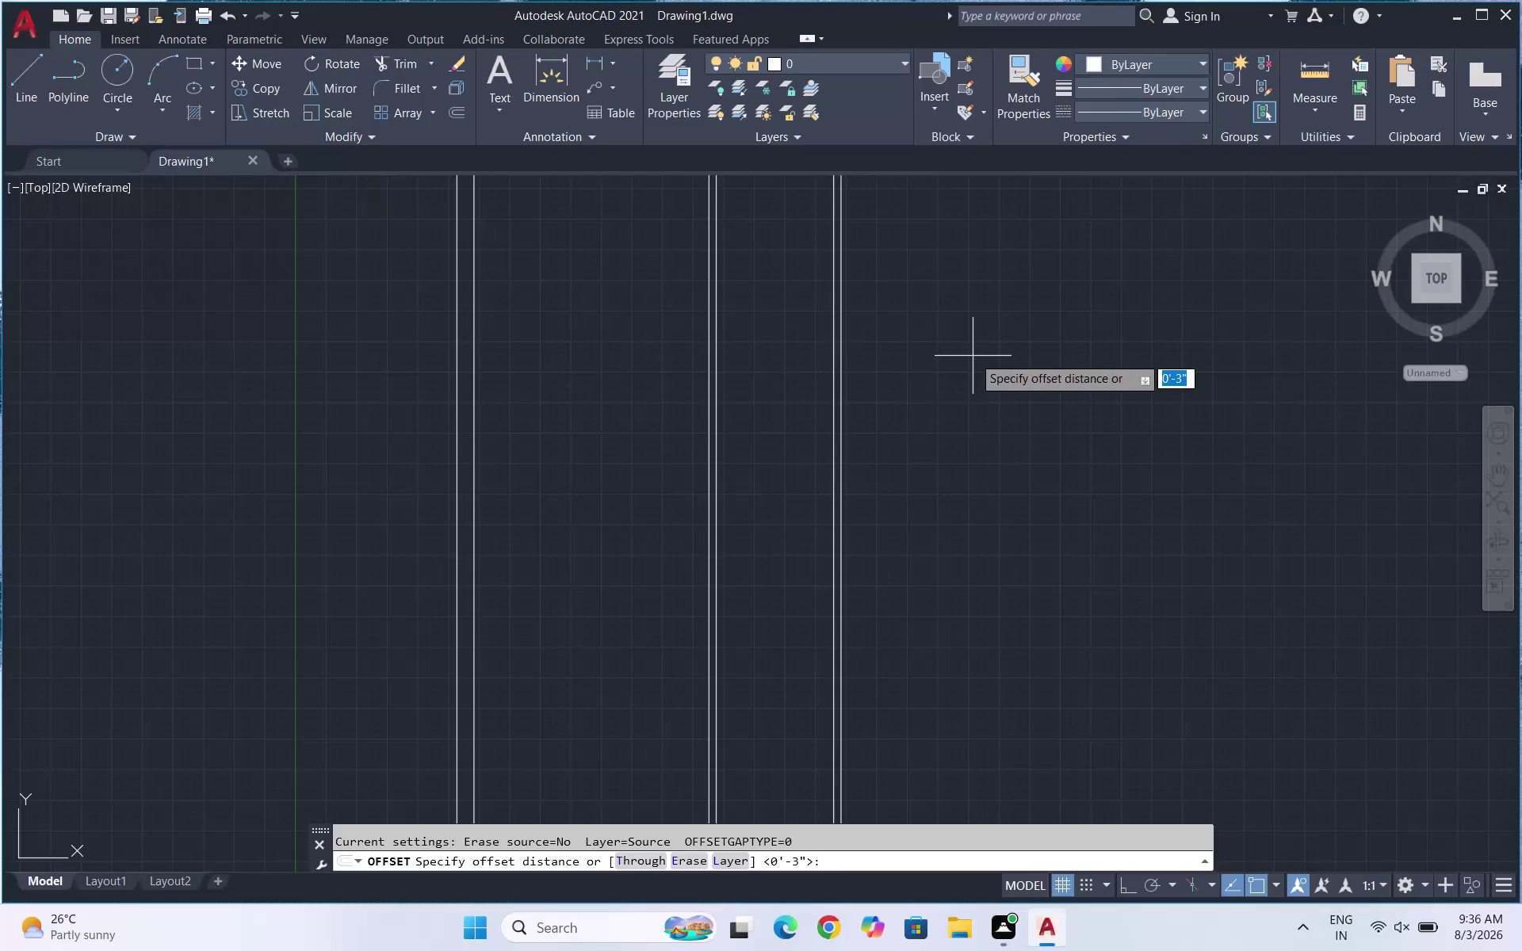
Offset the right wall line 11 feet to the right.
text(11')
key(Return)
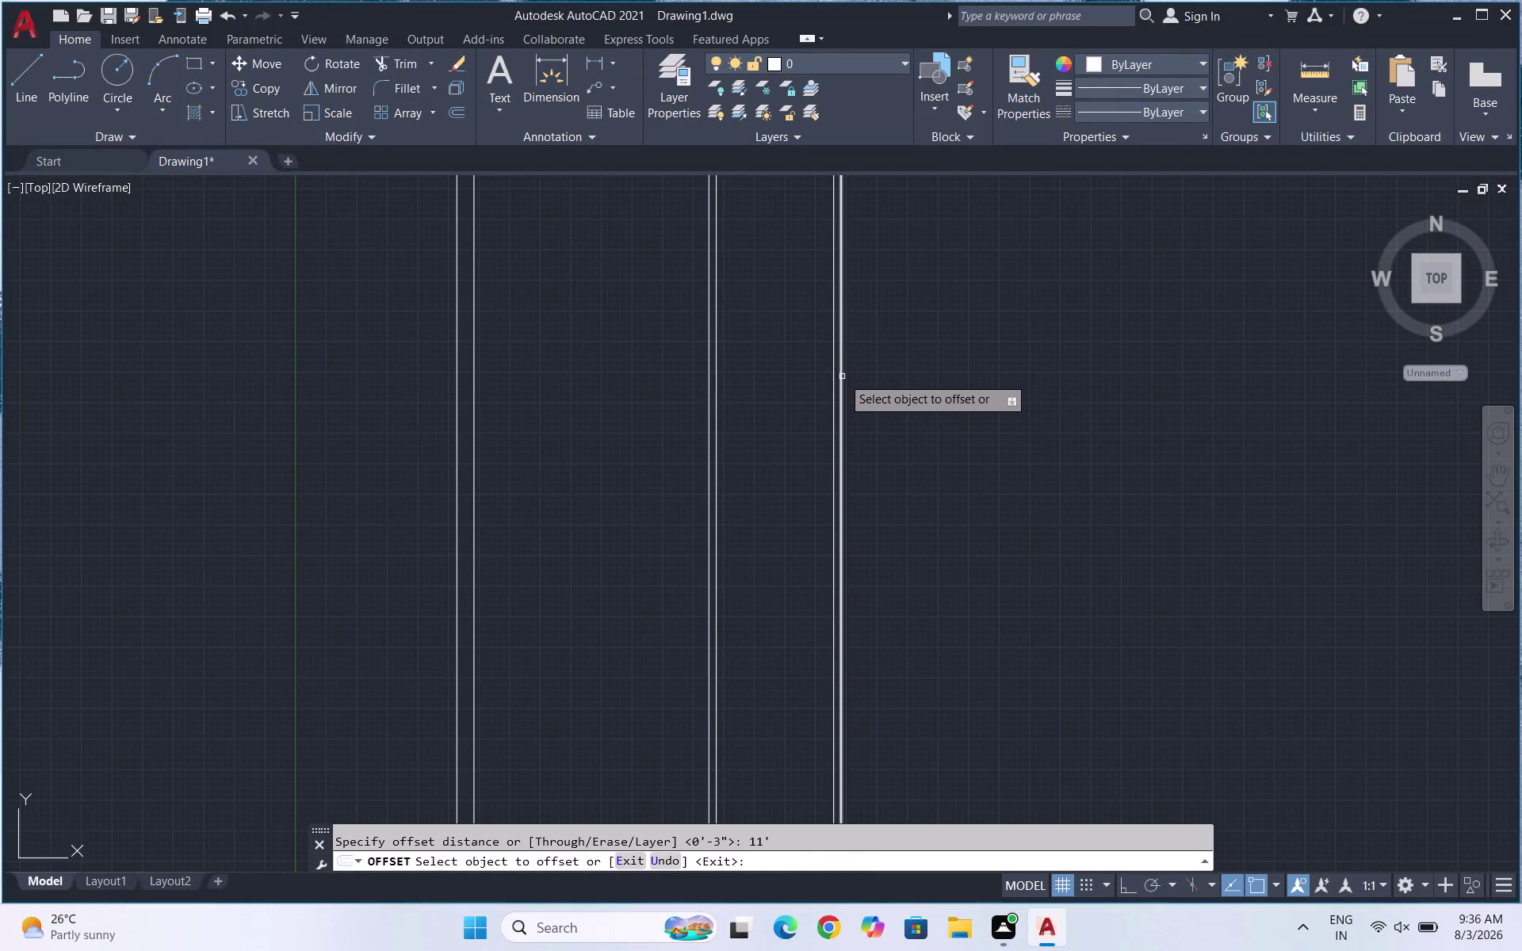
click(842, 376)
click(942, 351)
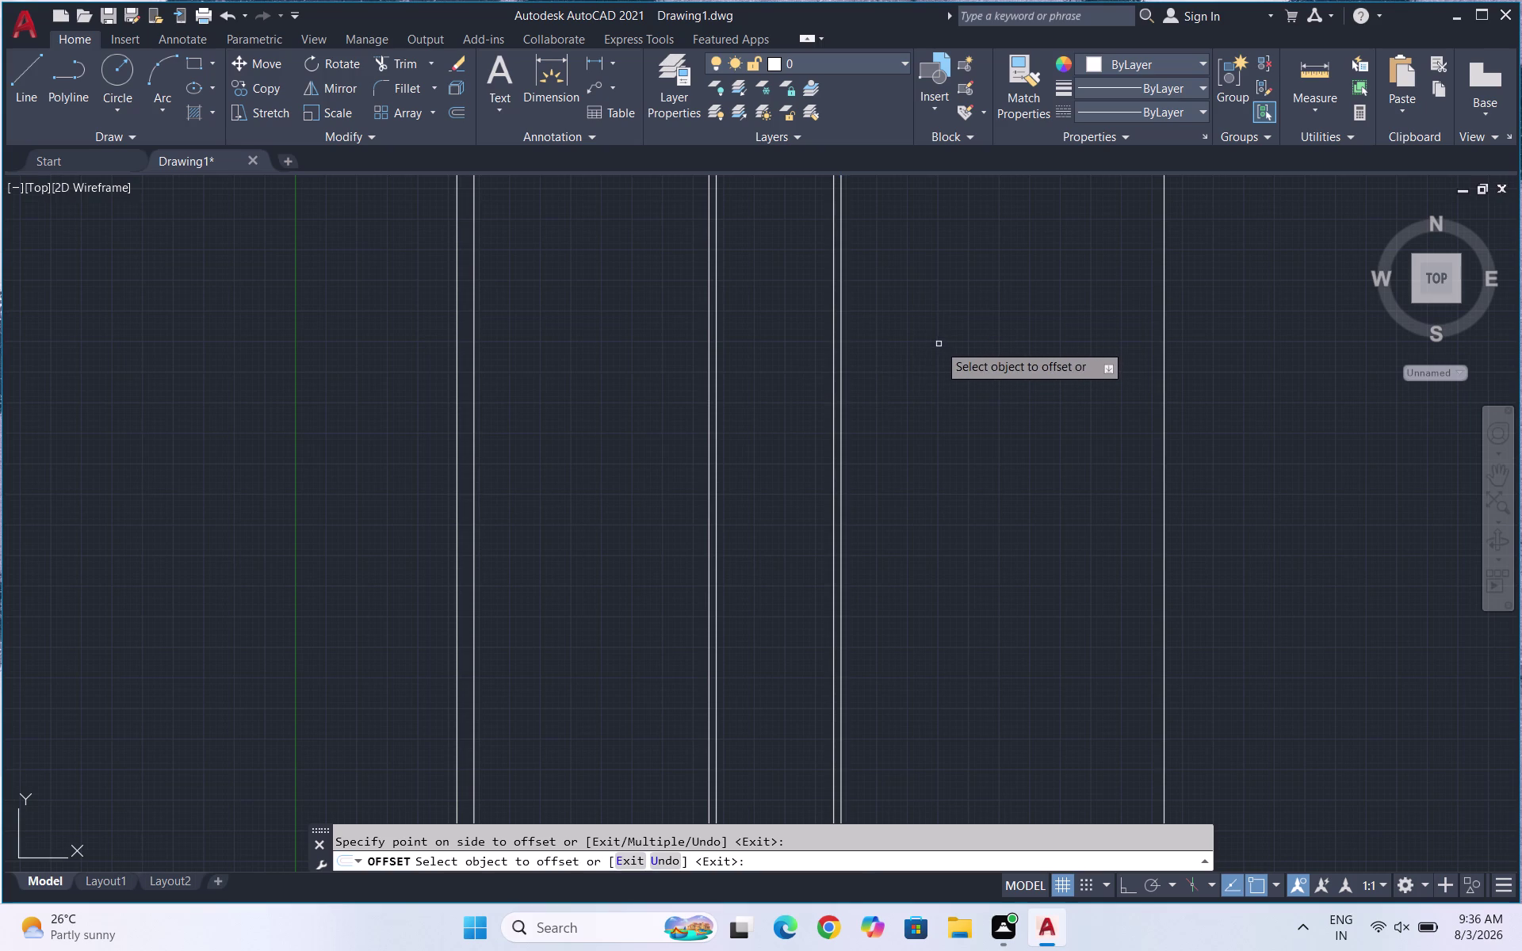
key(Escape)
Offset the new wall line 7 inches further to the right.
key(o)
key(Return)
text(7")
key(Return)
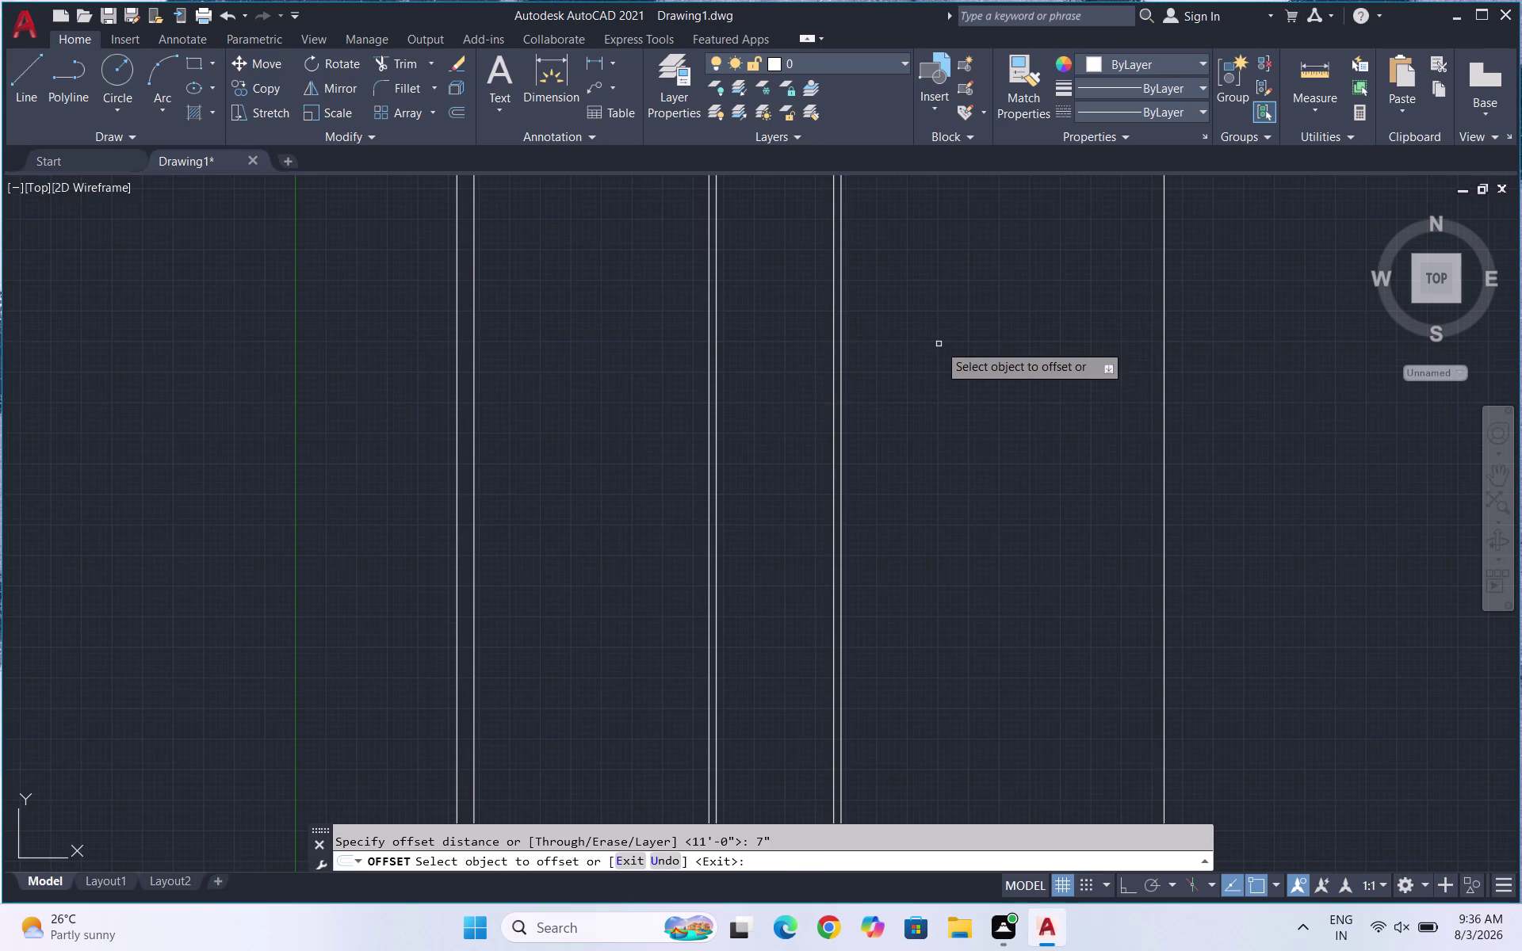
click(1165, 317)
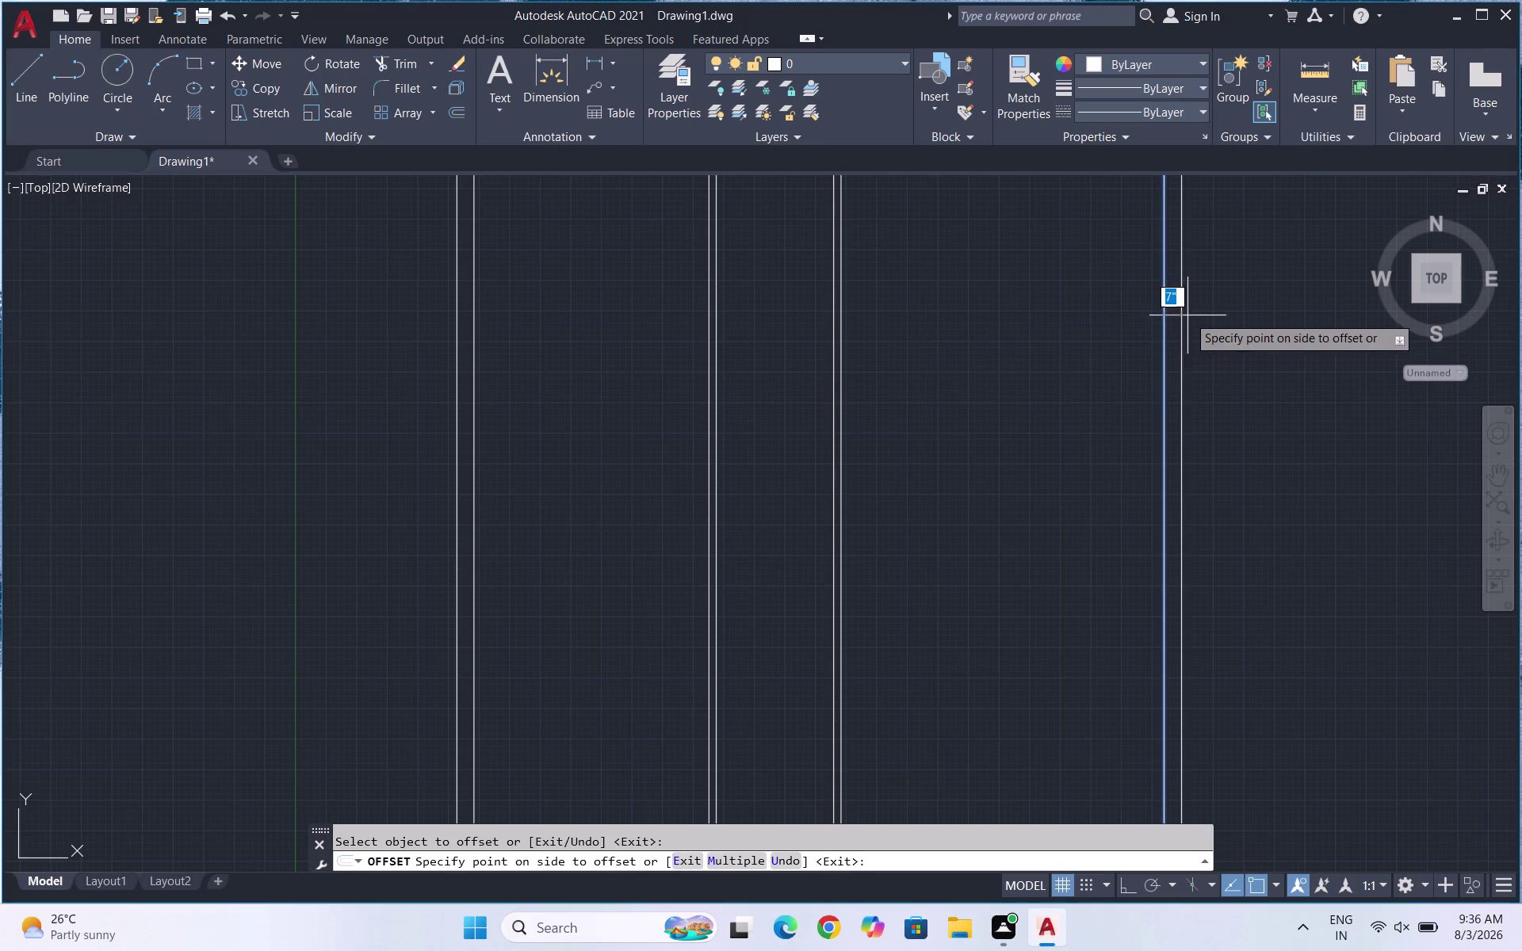
click(1188, 316)
key(Escape)
key(Escape)
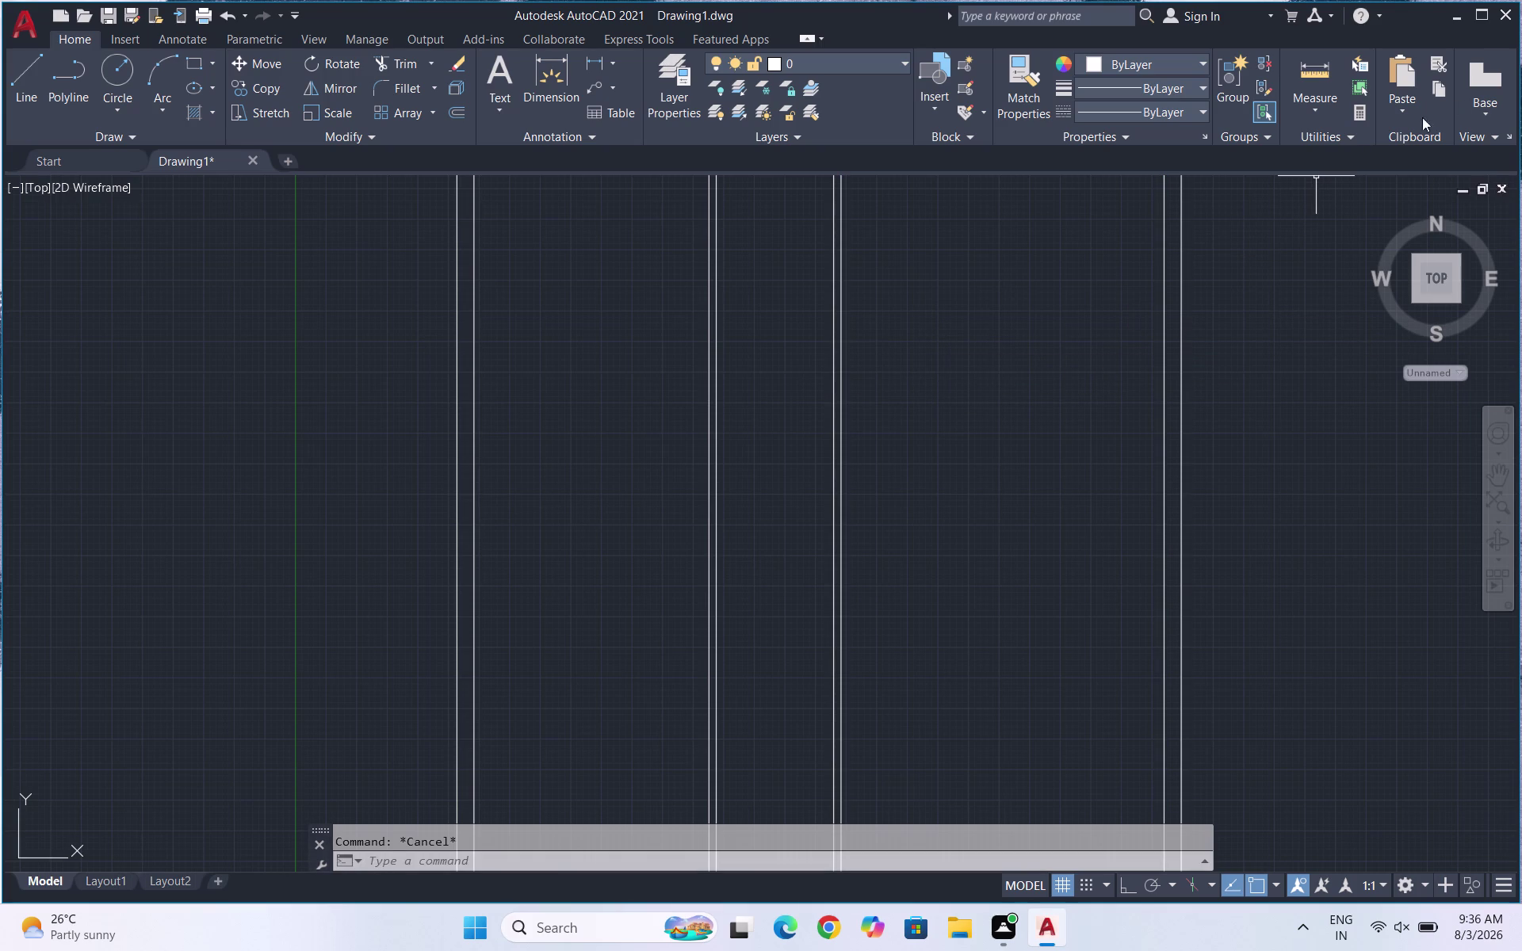
click(1290, 75)
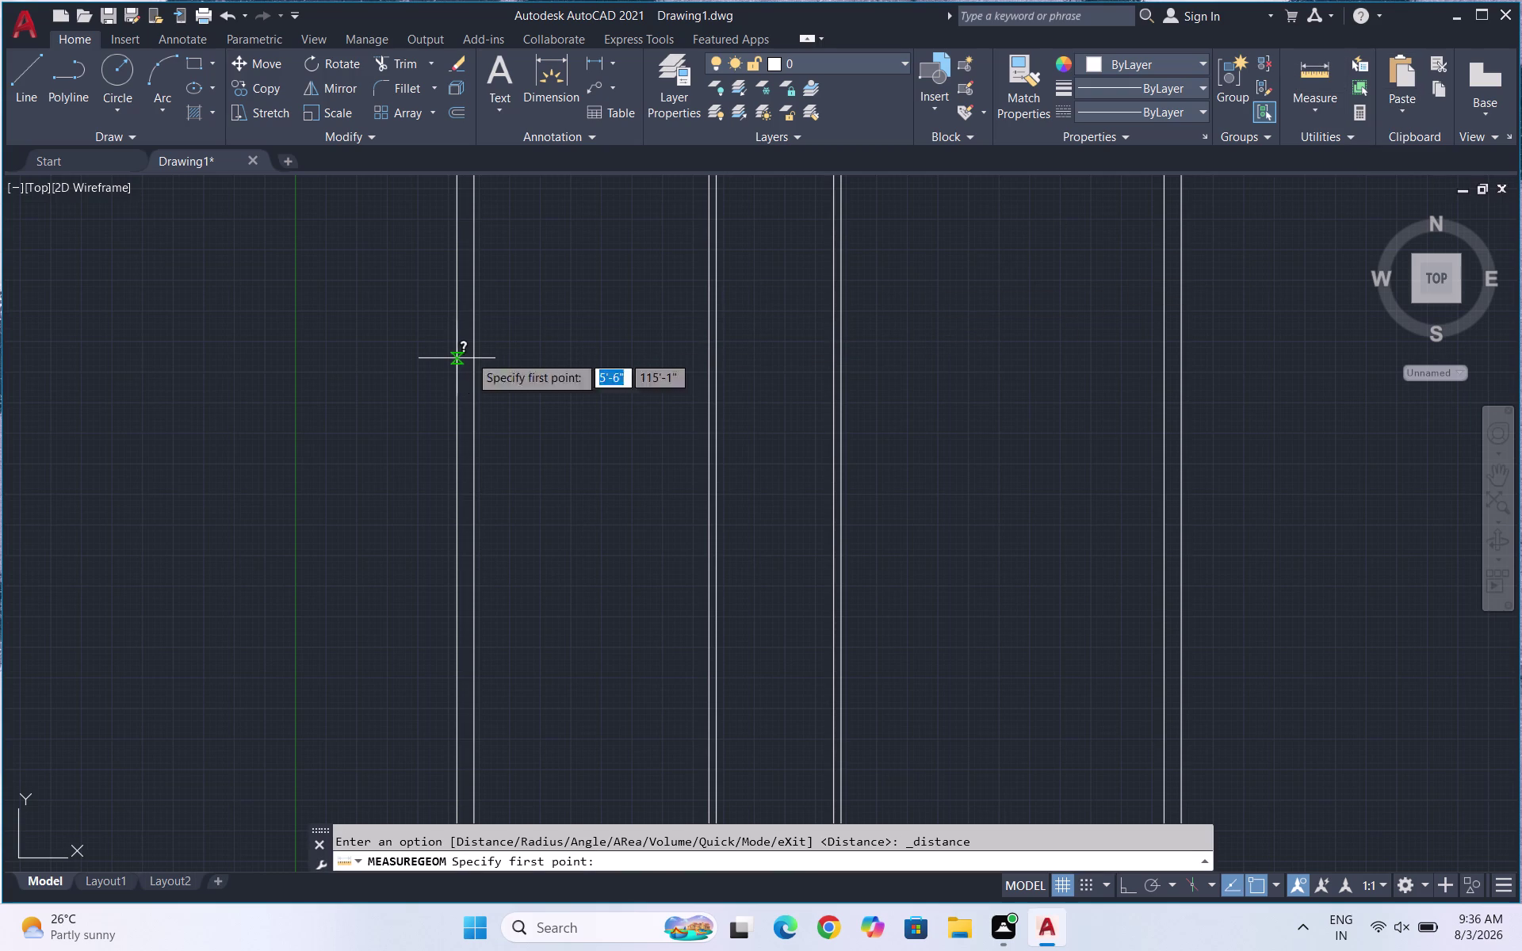
click(1181, 346)
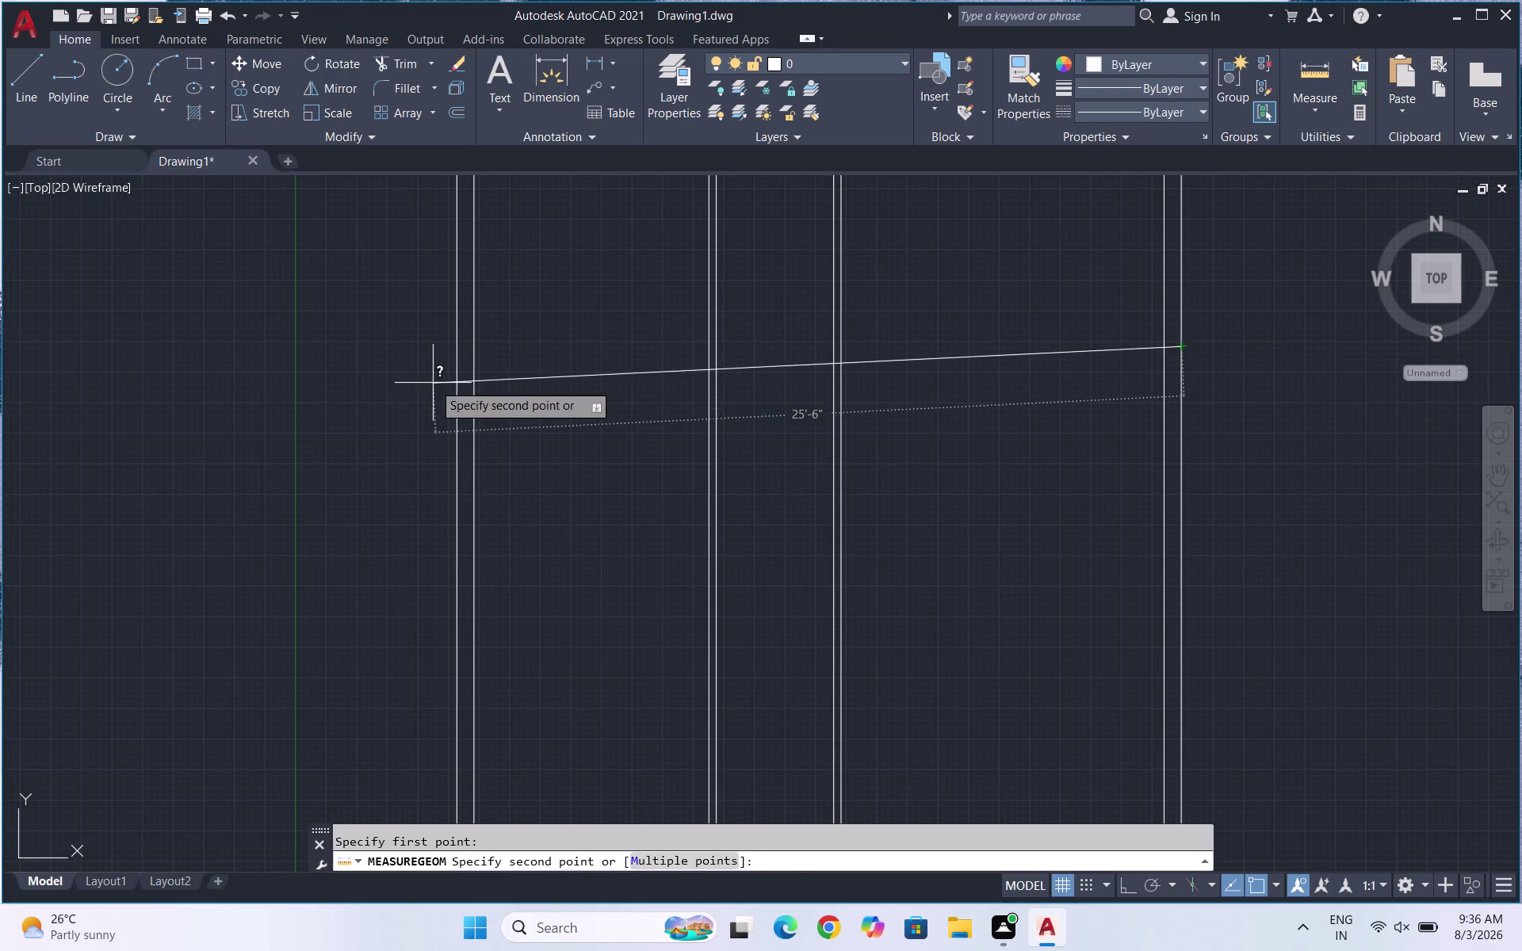
key(F8)
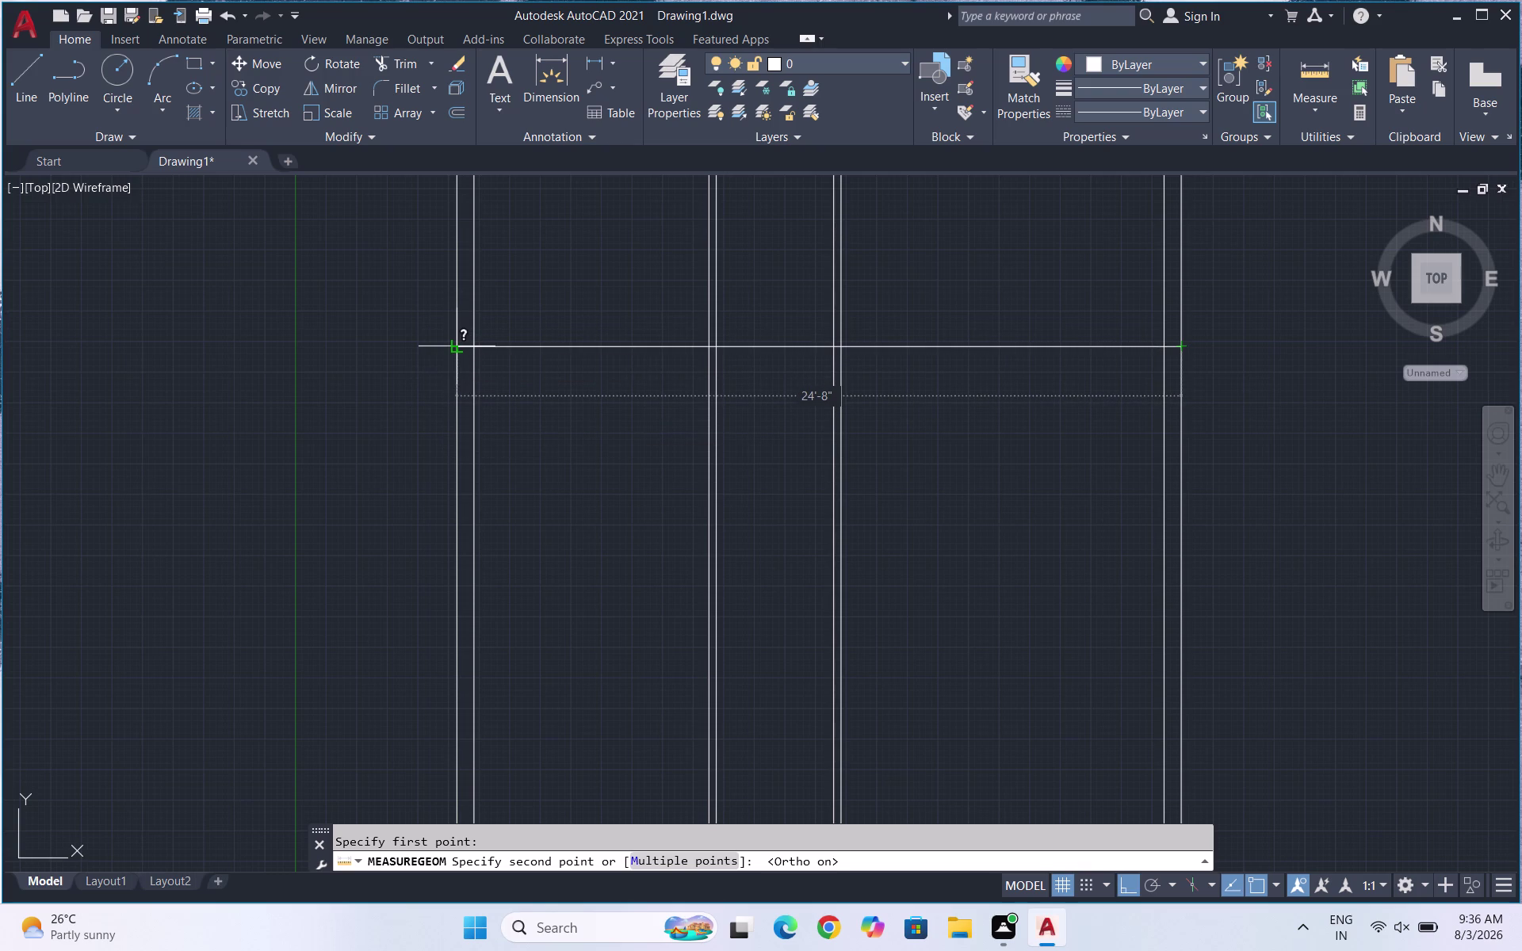
key(ctrl+z)
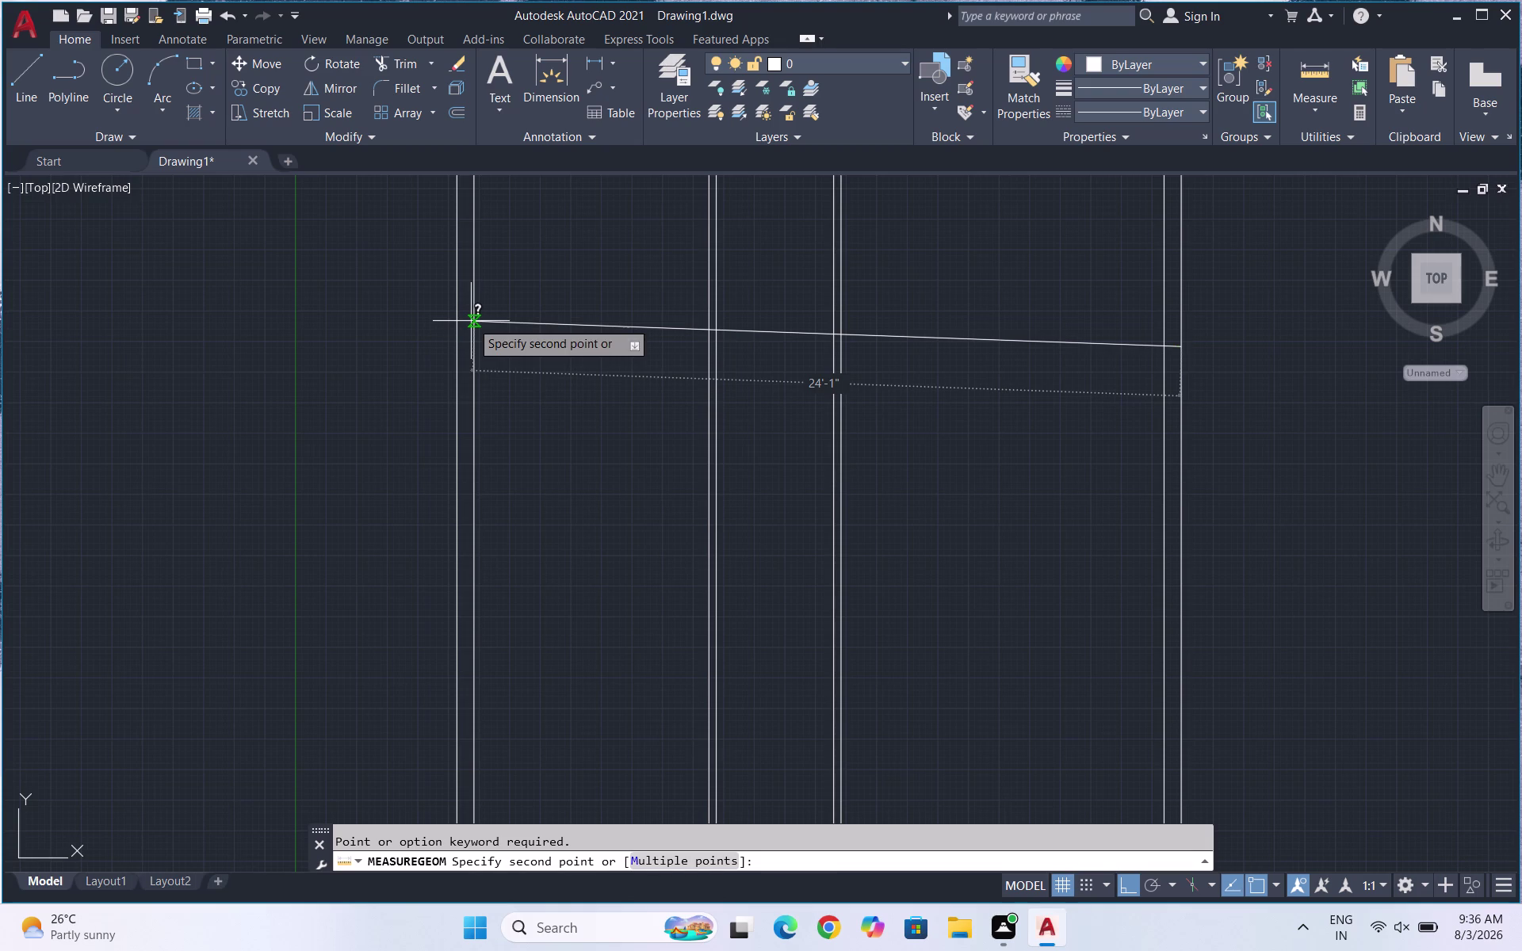
key(Escape)
key(ctrl+z)
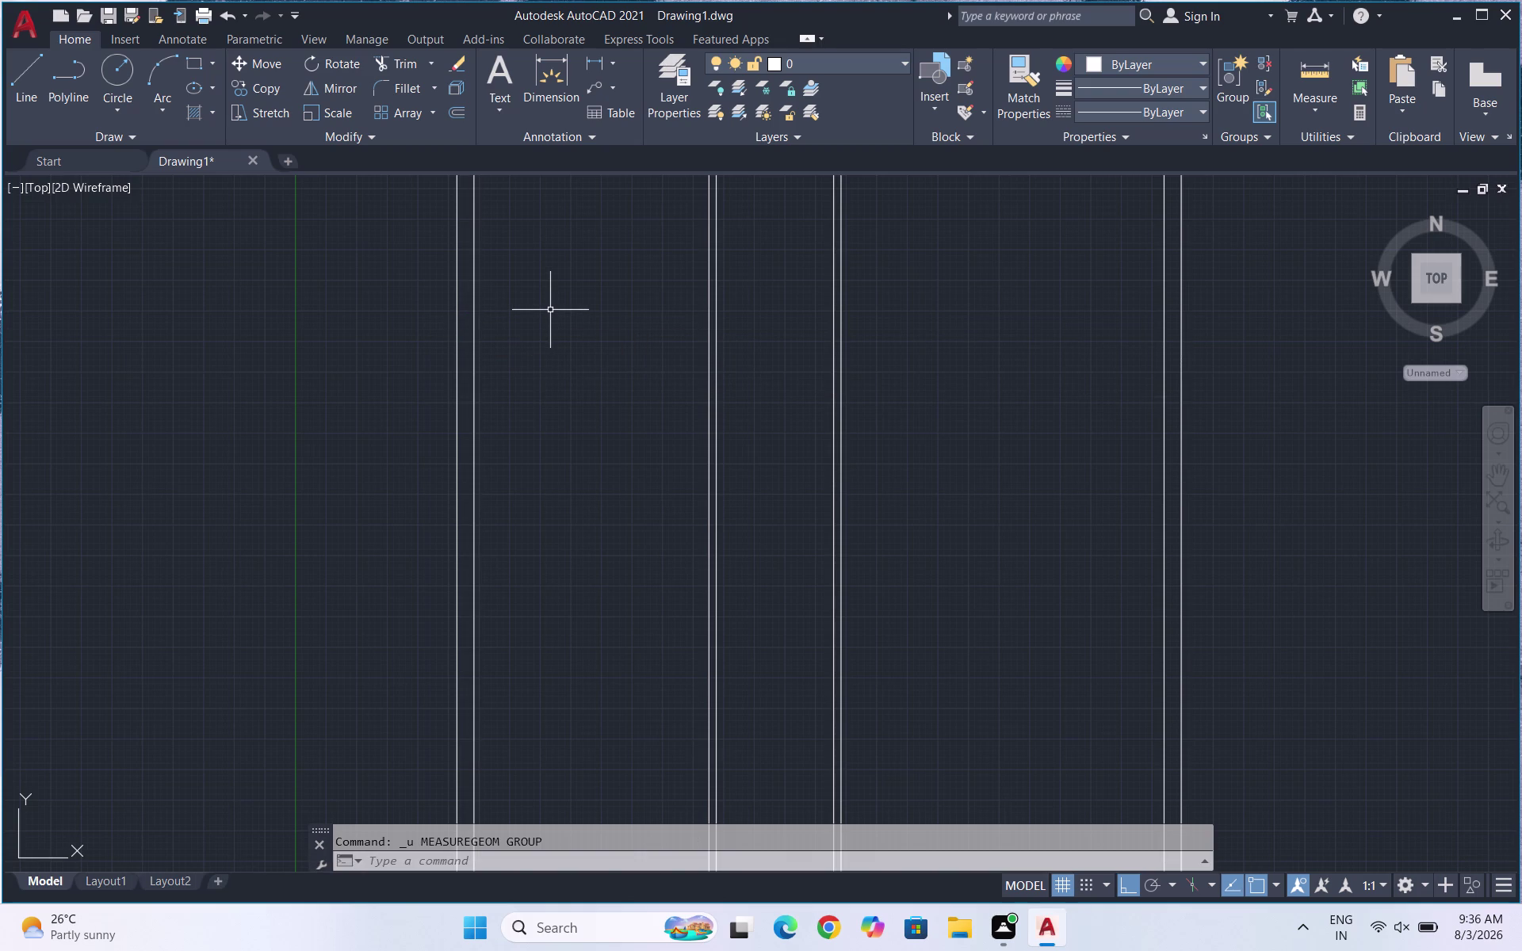
key(ctrl+z)
key(ctrl+z)
key(ctrl+z)
key(ctrl+z)
key(ctrl+z)
key(ctrl+z)
key(ctrl+z)
key(ctrl+z)
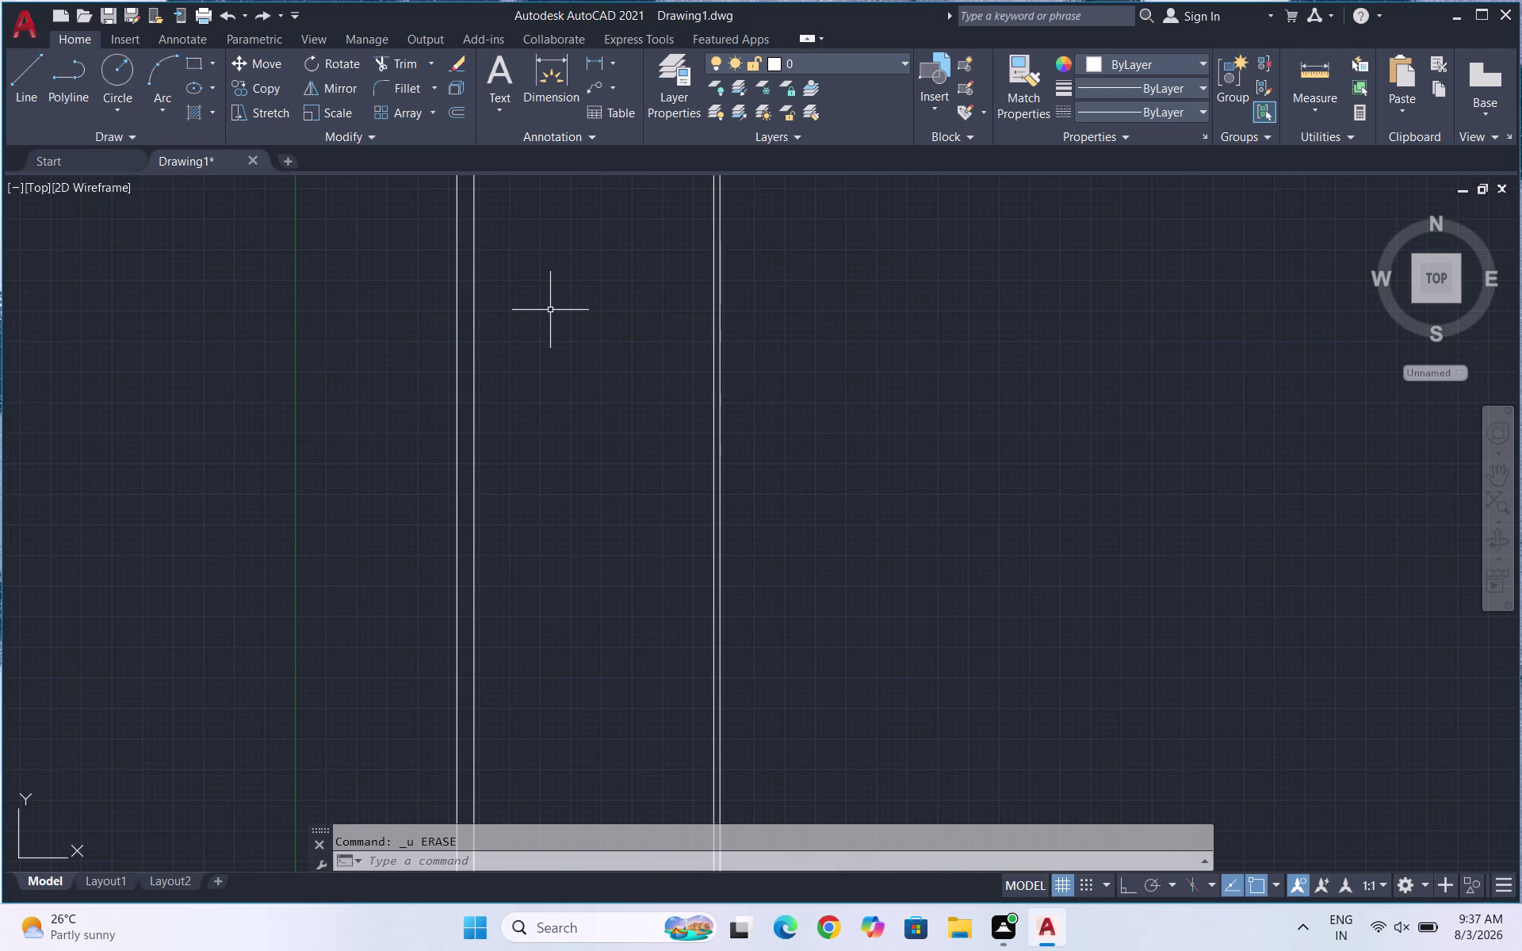
key(ctrl+z)
key(ctrl+z)
key(ctrl+z)
key(ctrl+z)
scroll(down, 3)
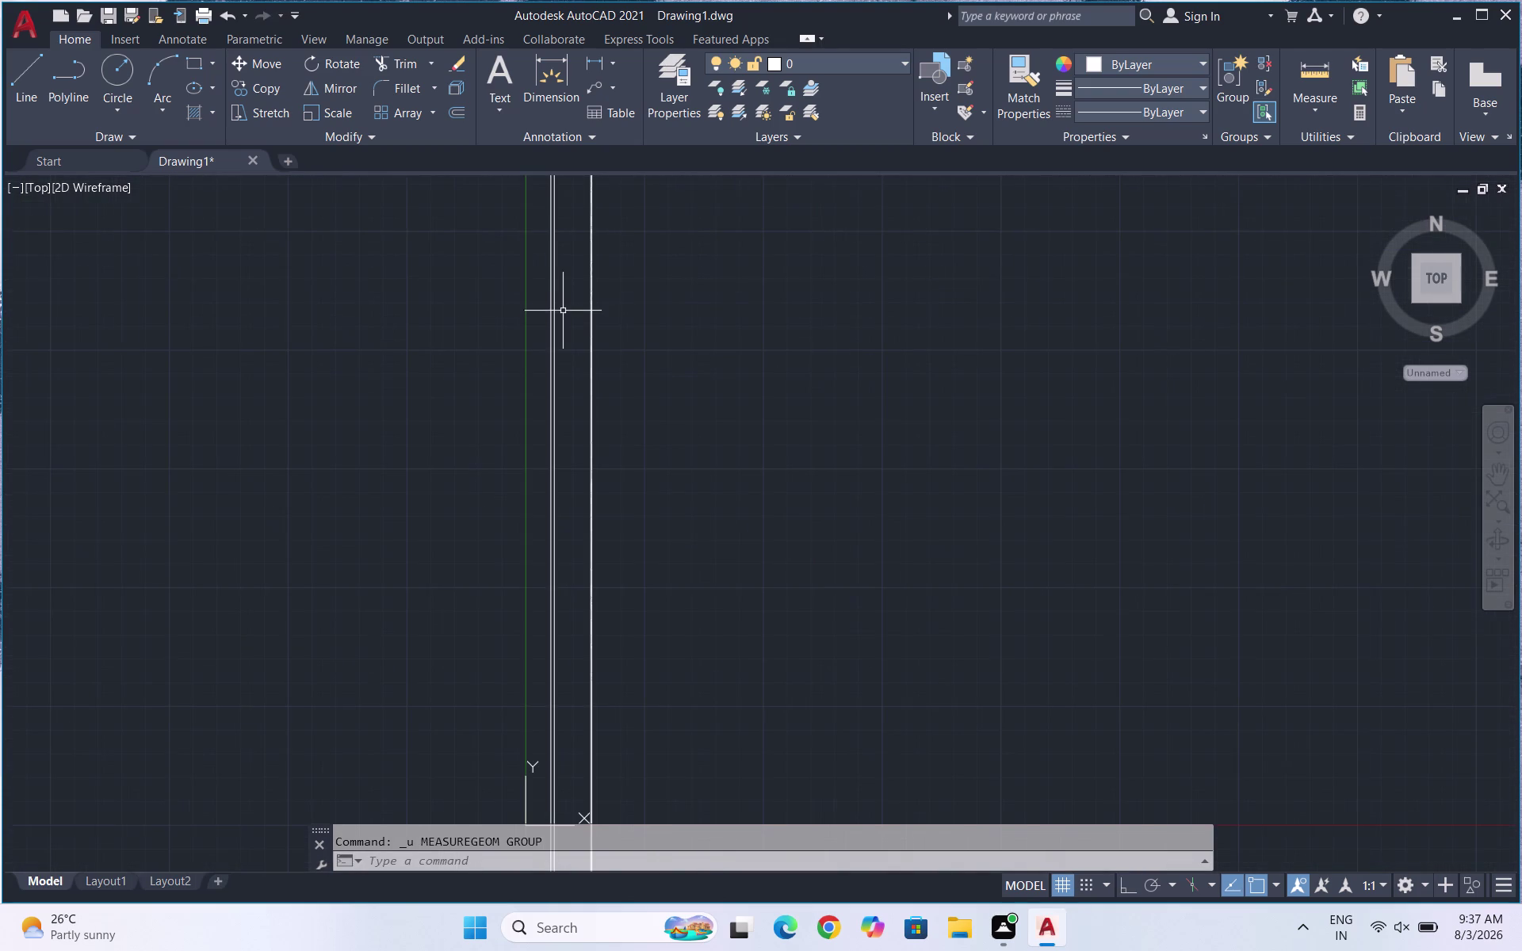
key(ctrl+z)
key(ctrl+z)
key(ctrl+z)
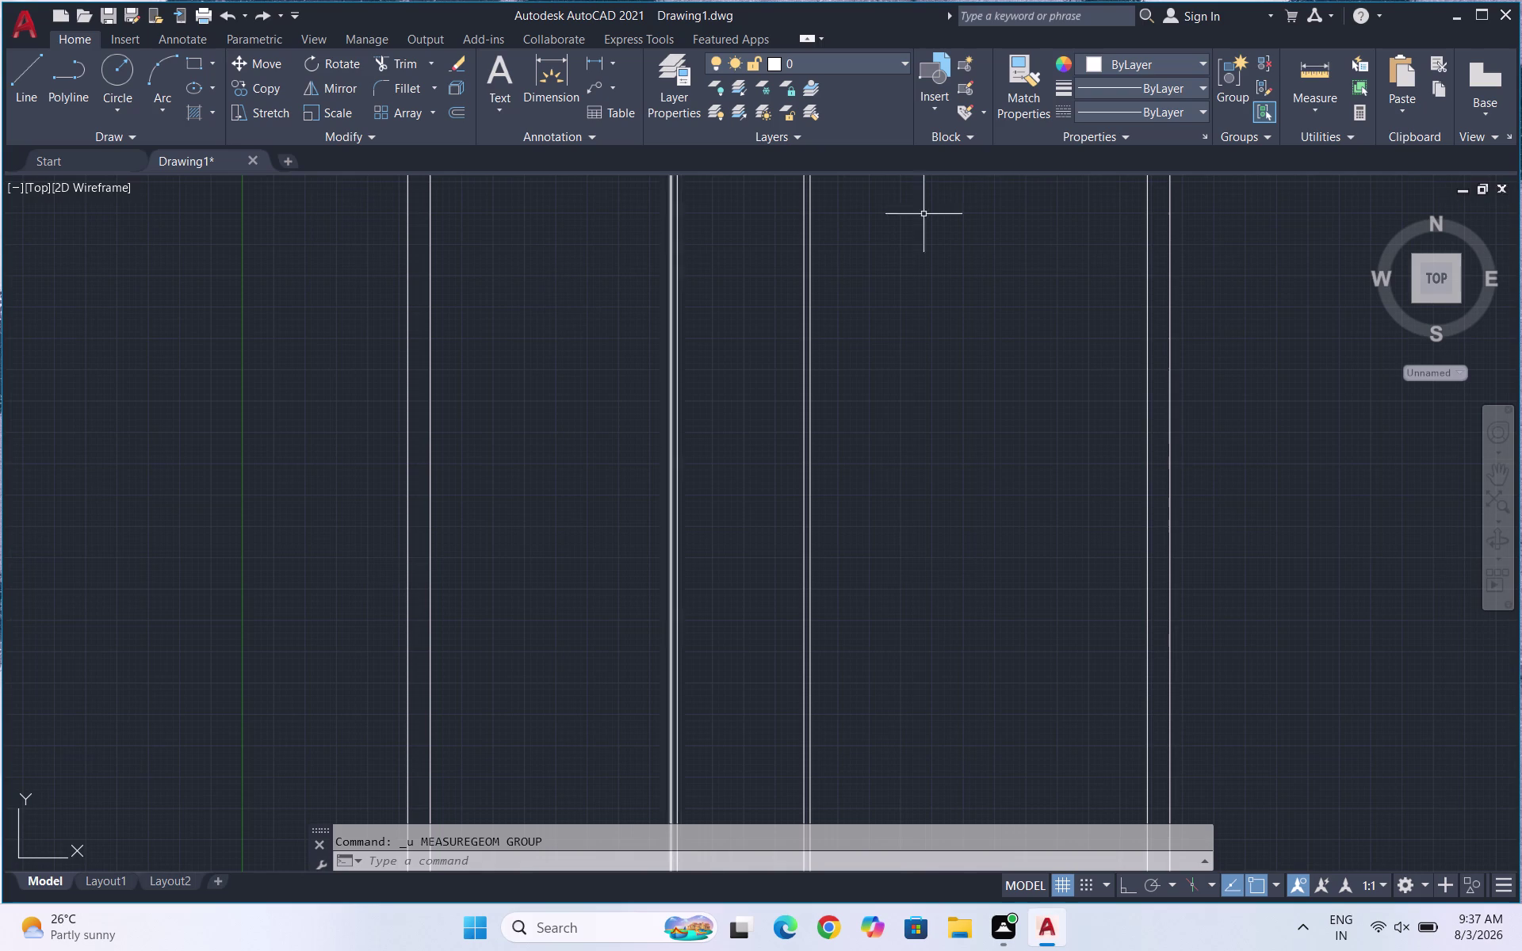
click(1338, 72)
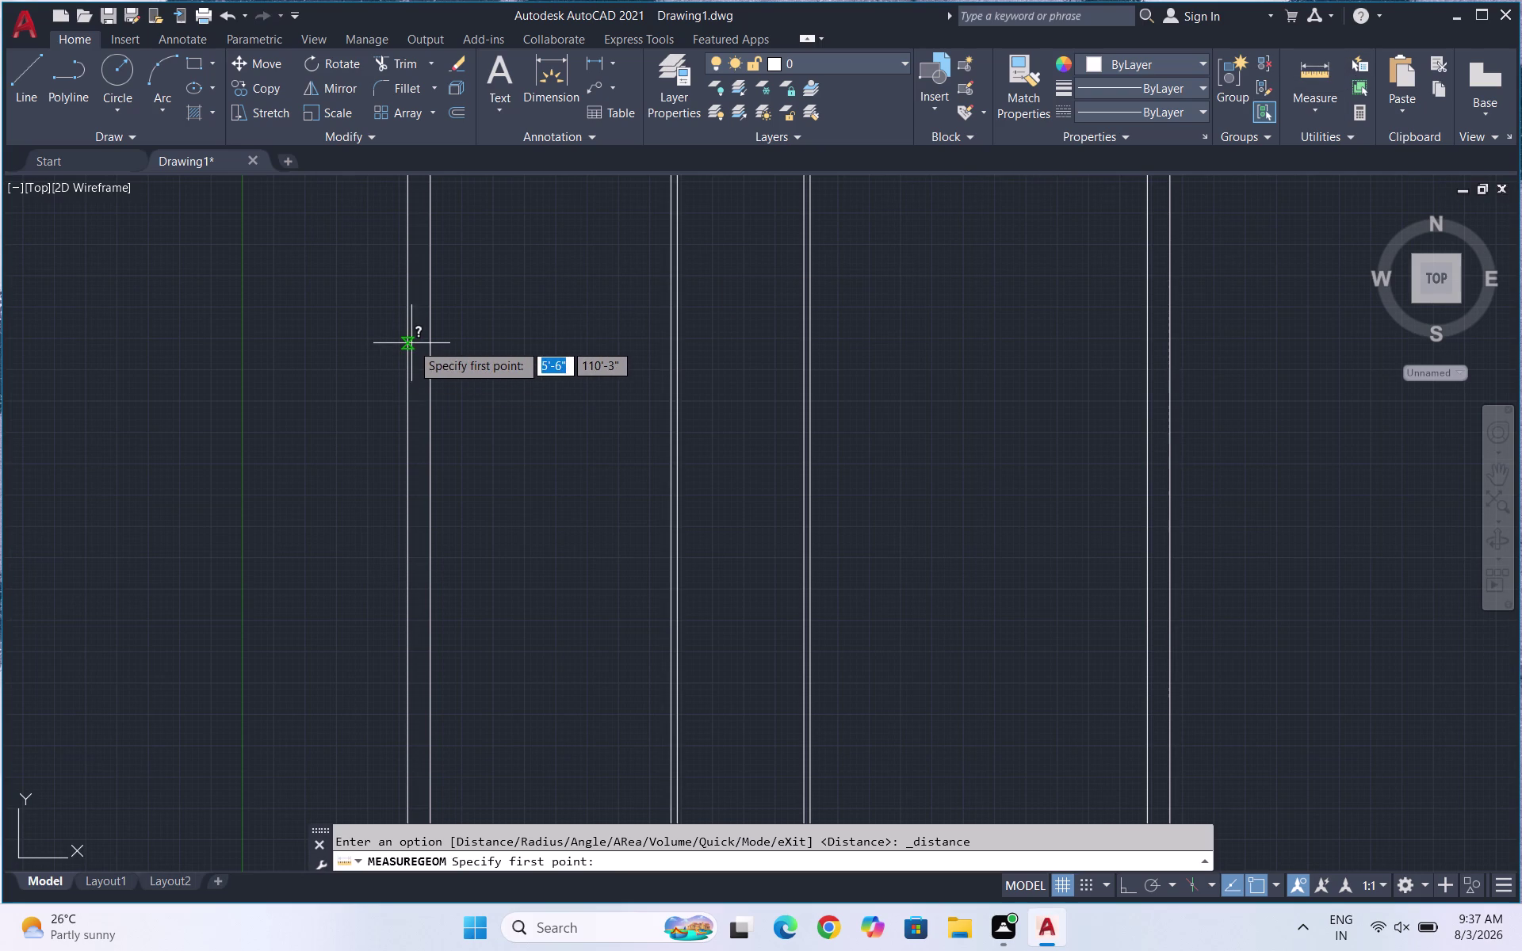
click(406, 348)
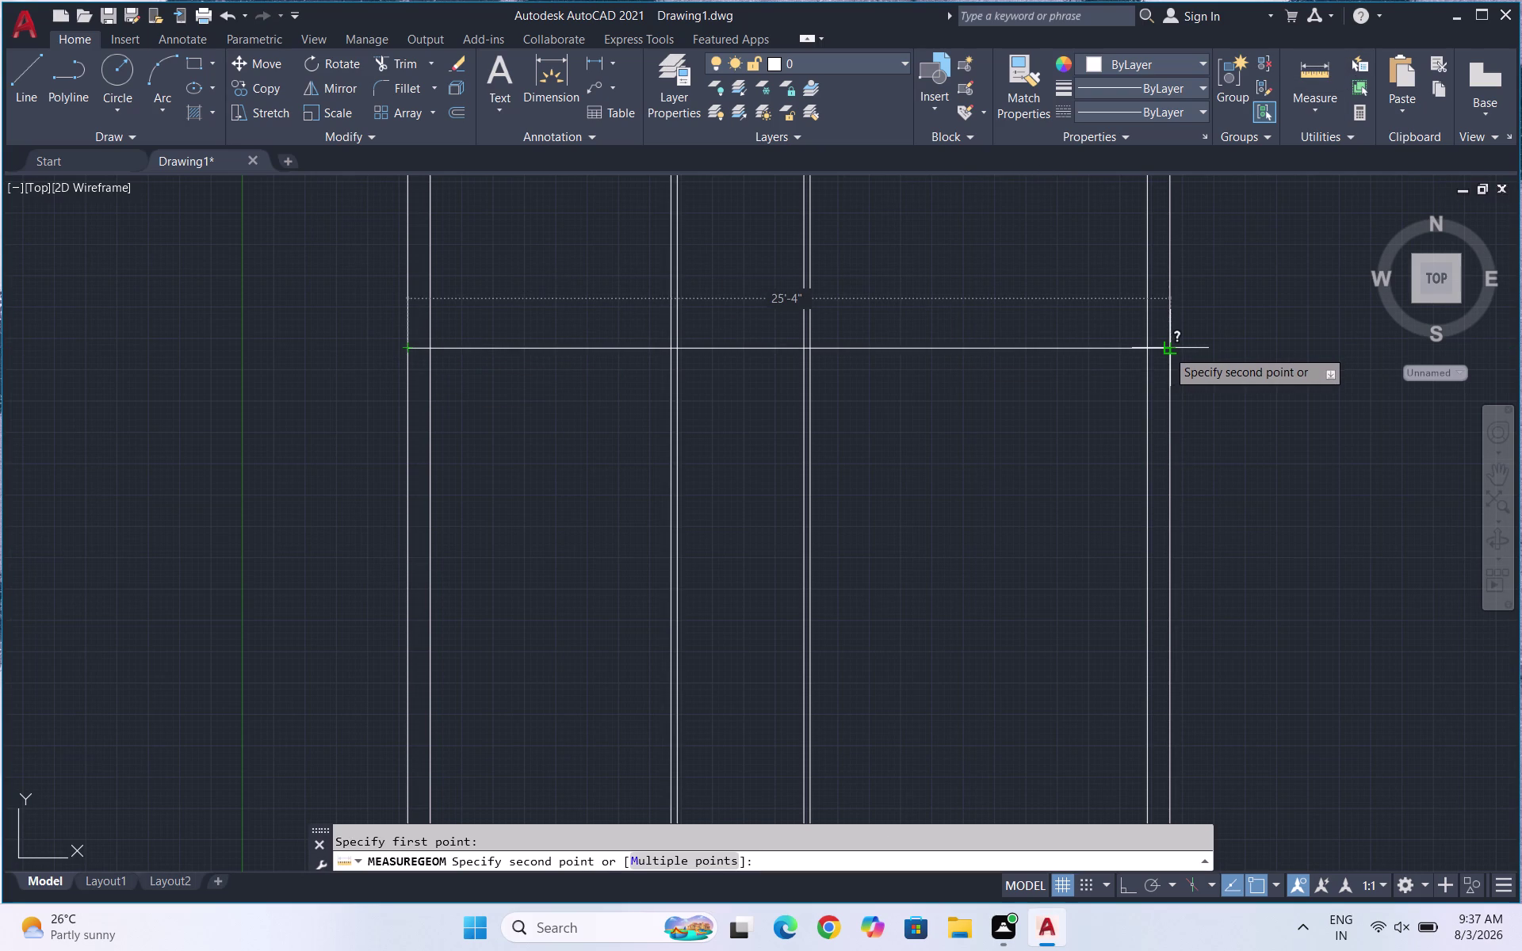
key(Escape)
key(Escape)
key(Escape)
key(Escape)
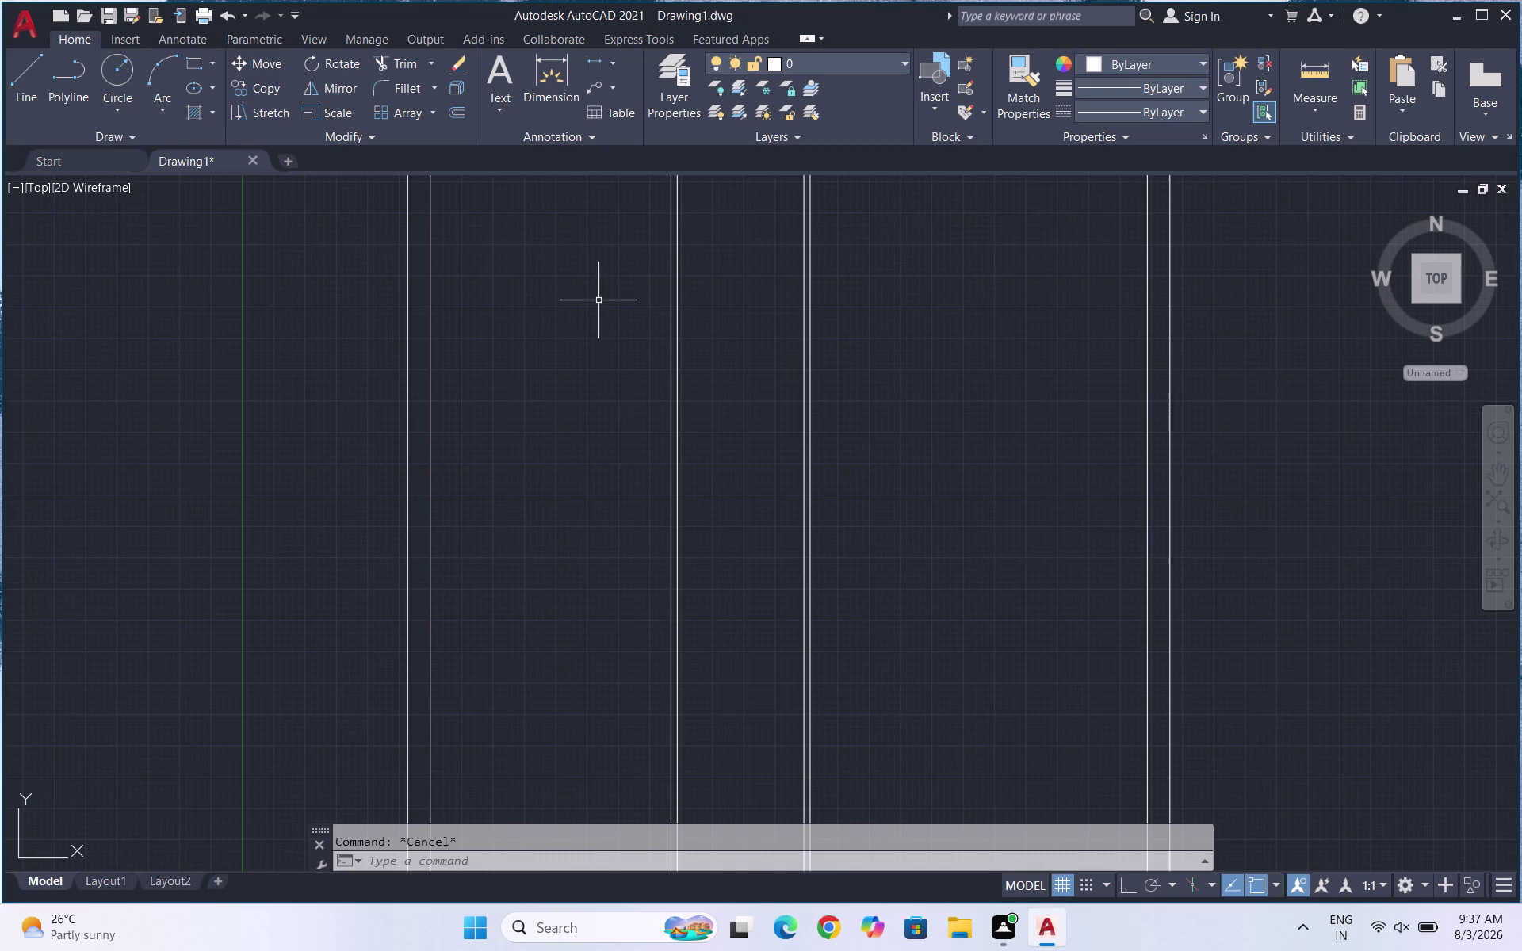
click(1312, 70)
scroll(up, 3)
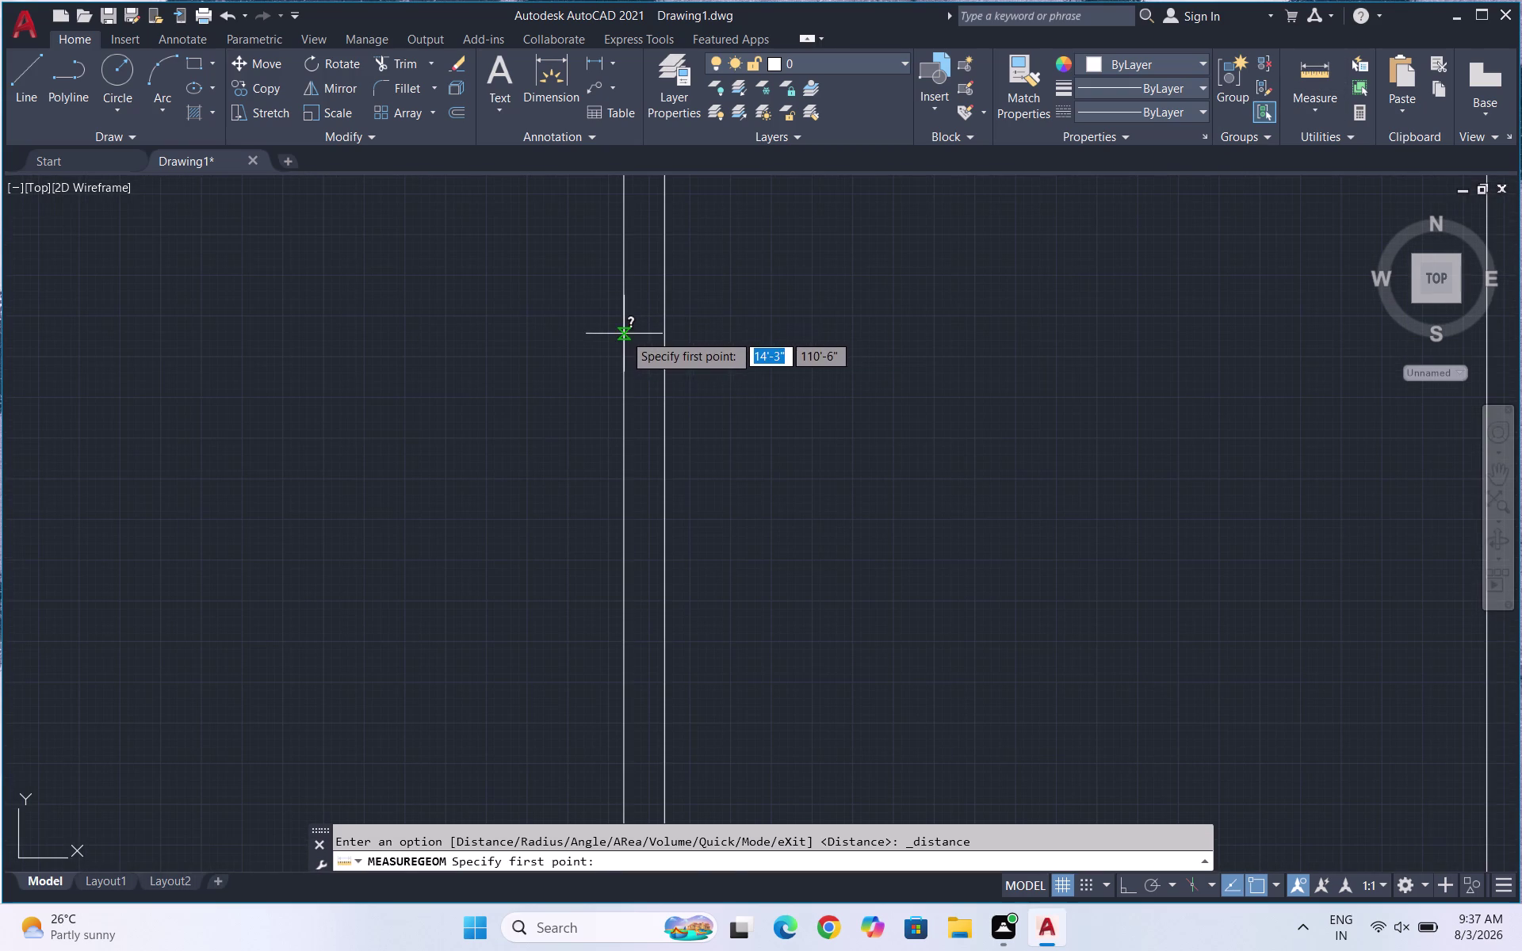
click(623, 334)
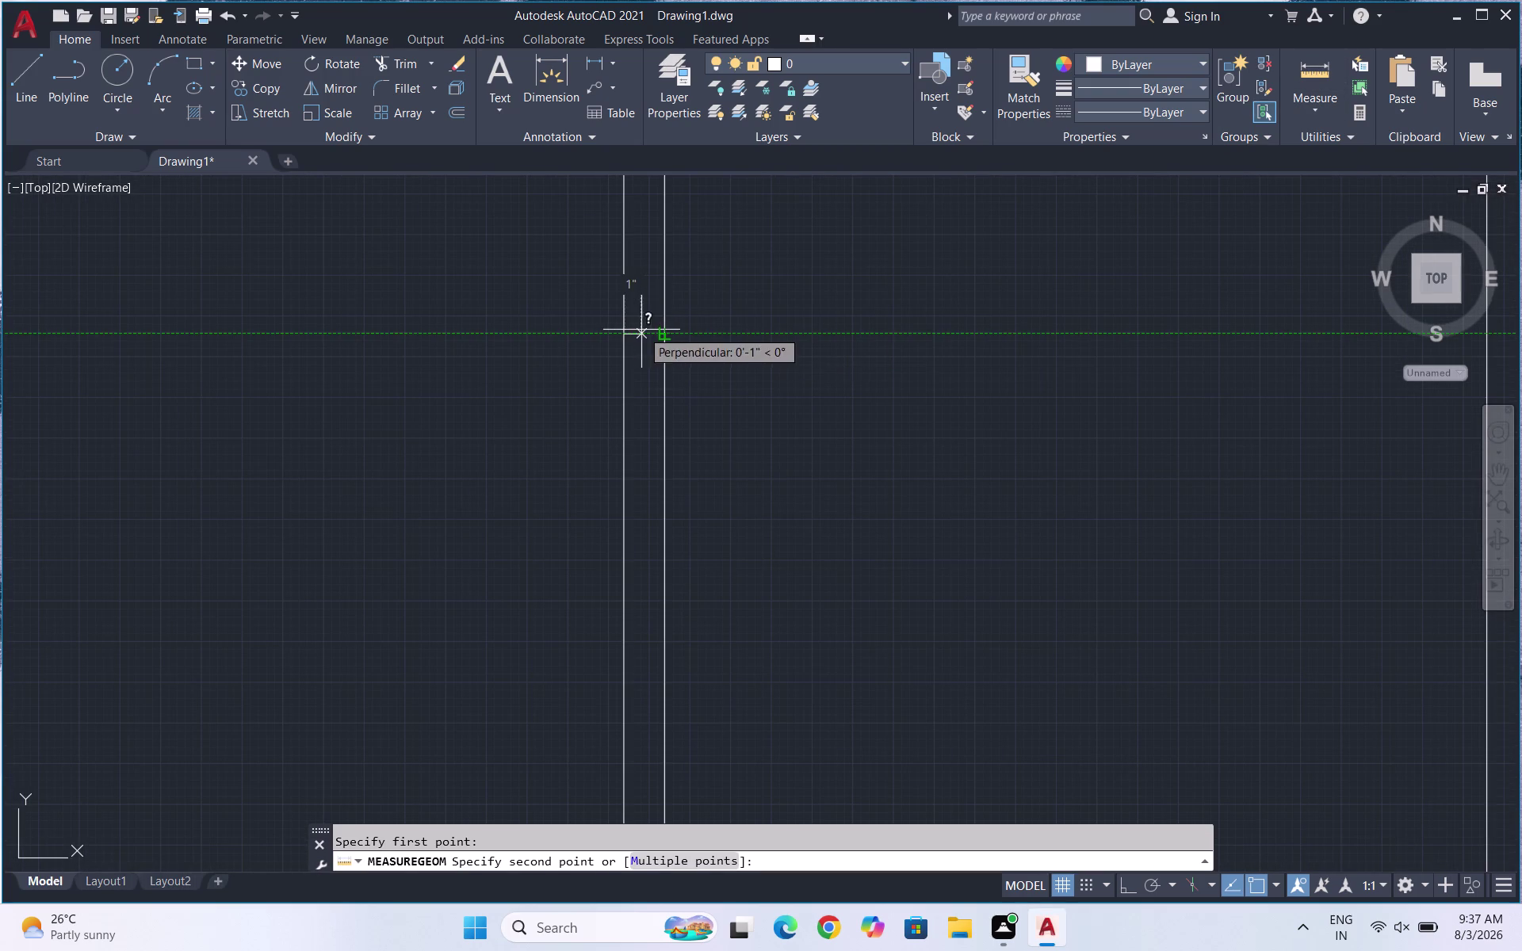
key(Escape)
scroll(down, 3)
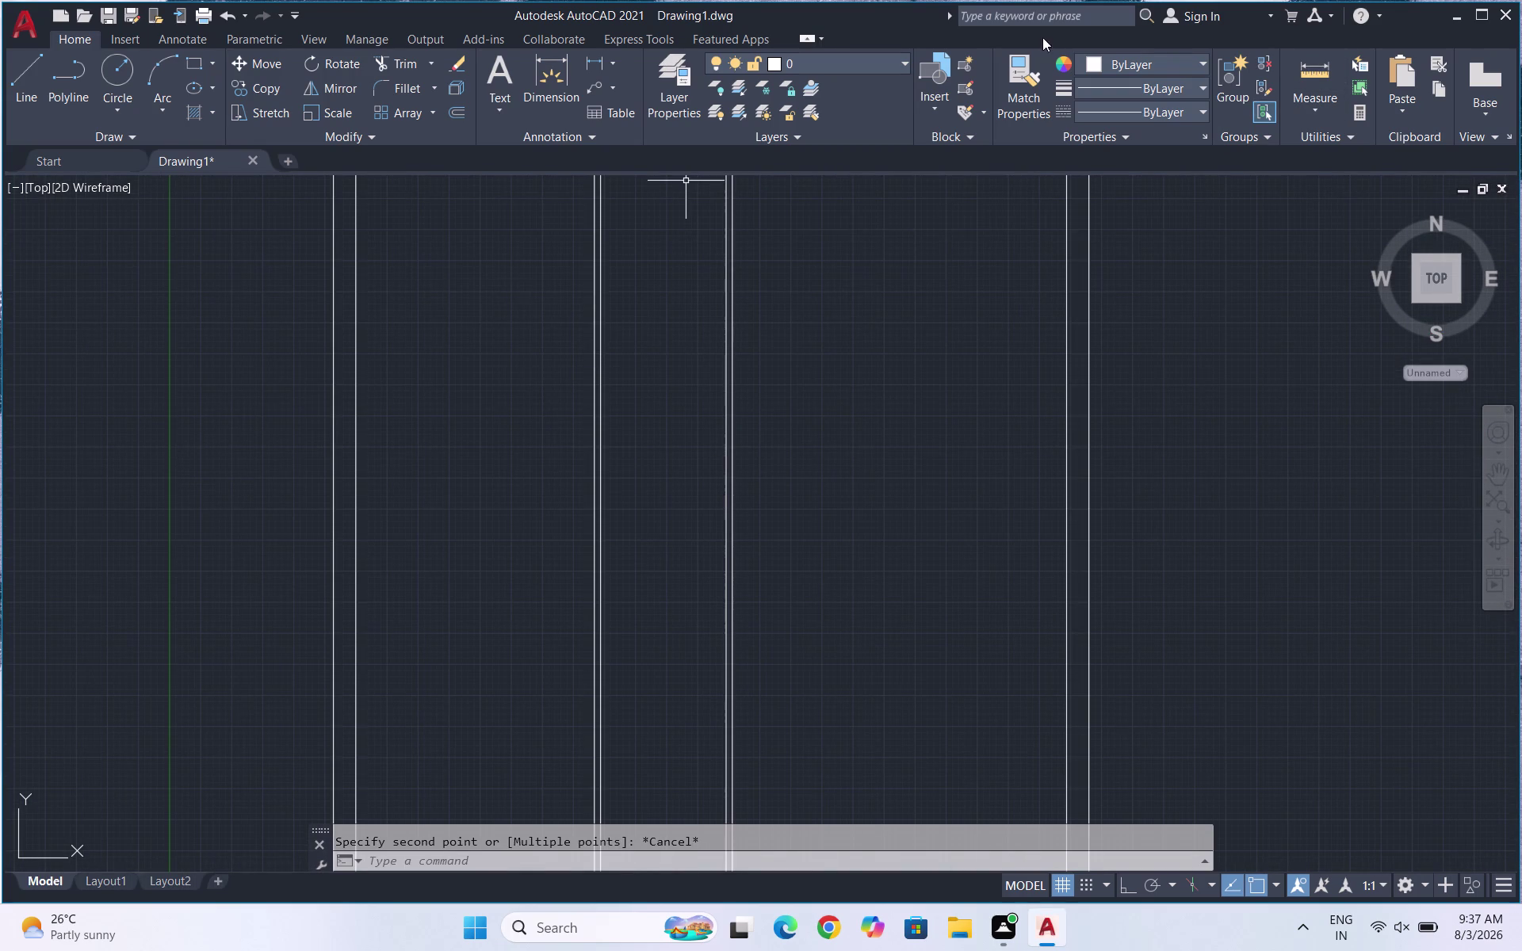
click(1315, 76)
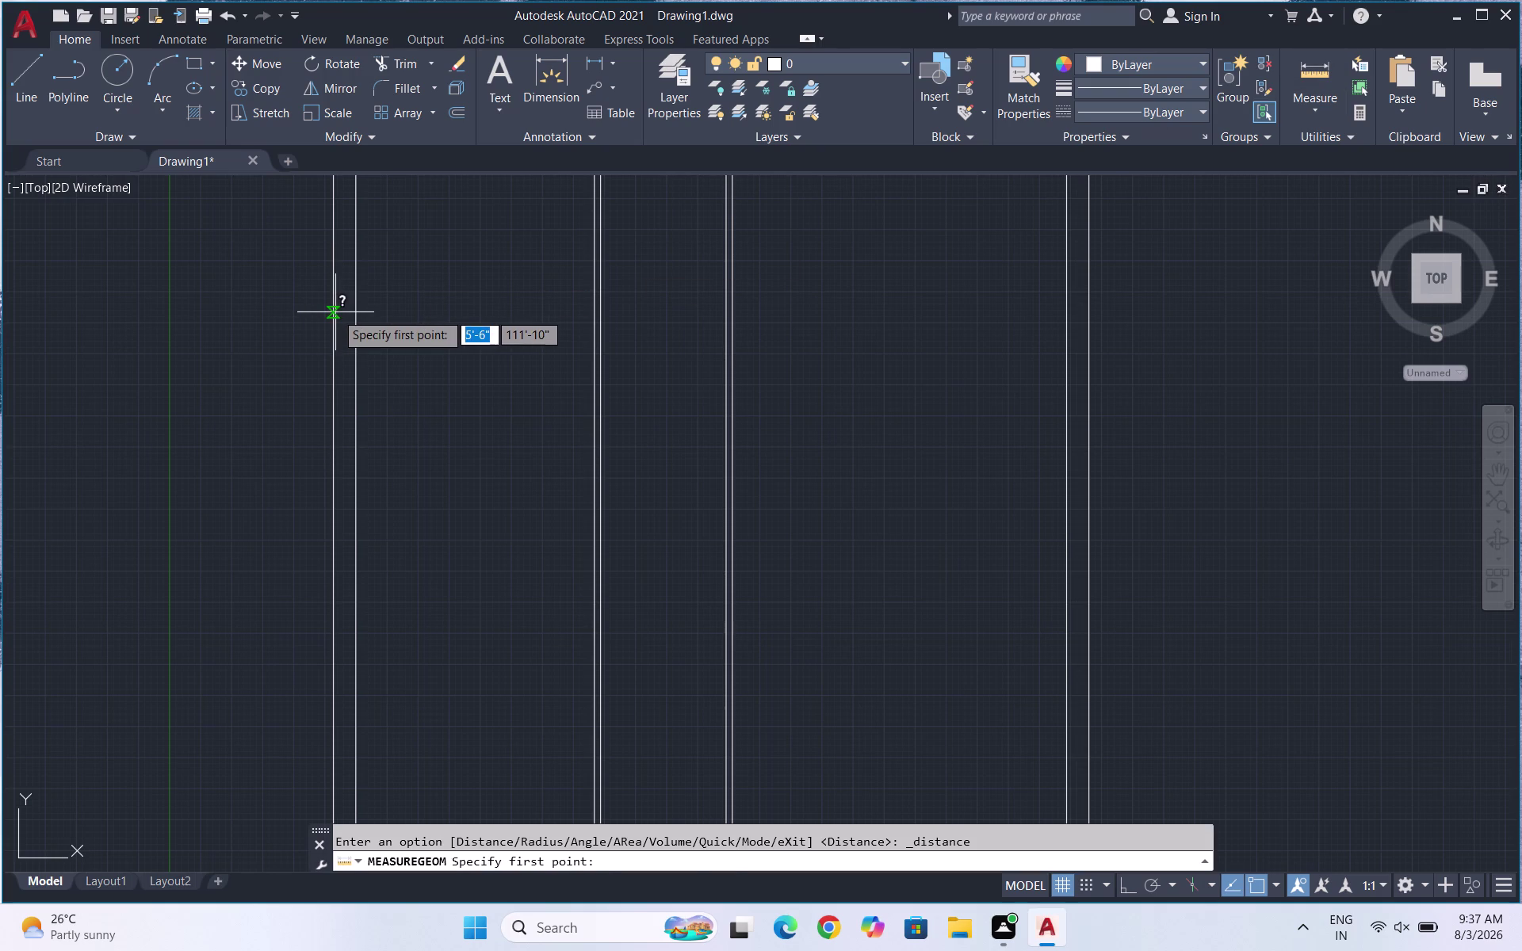
click(336, 312)
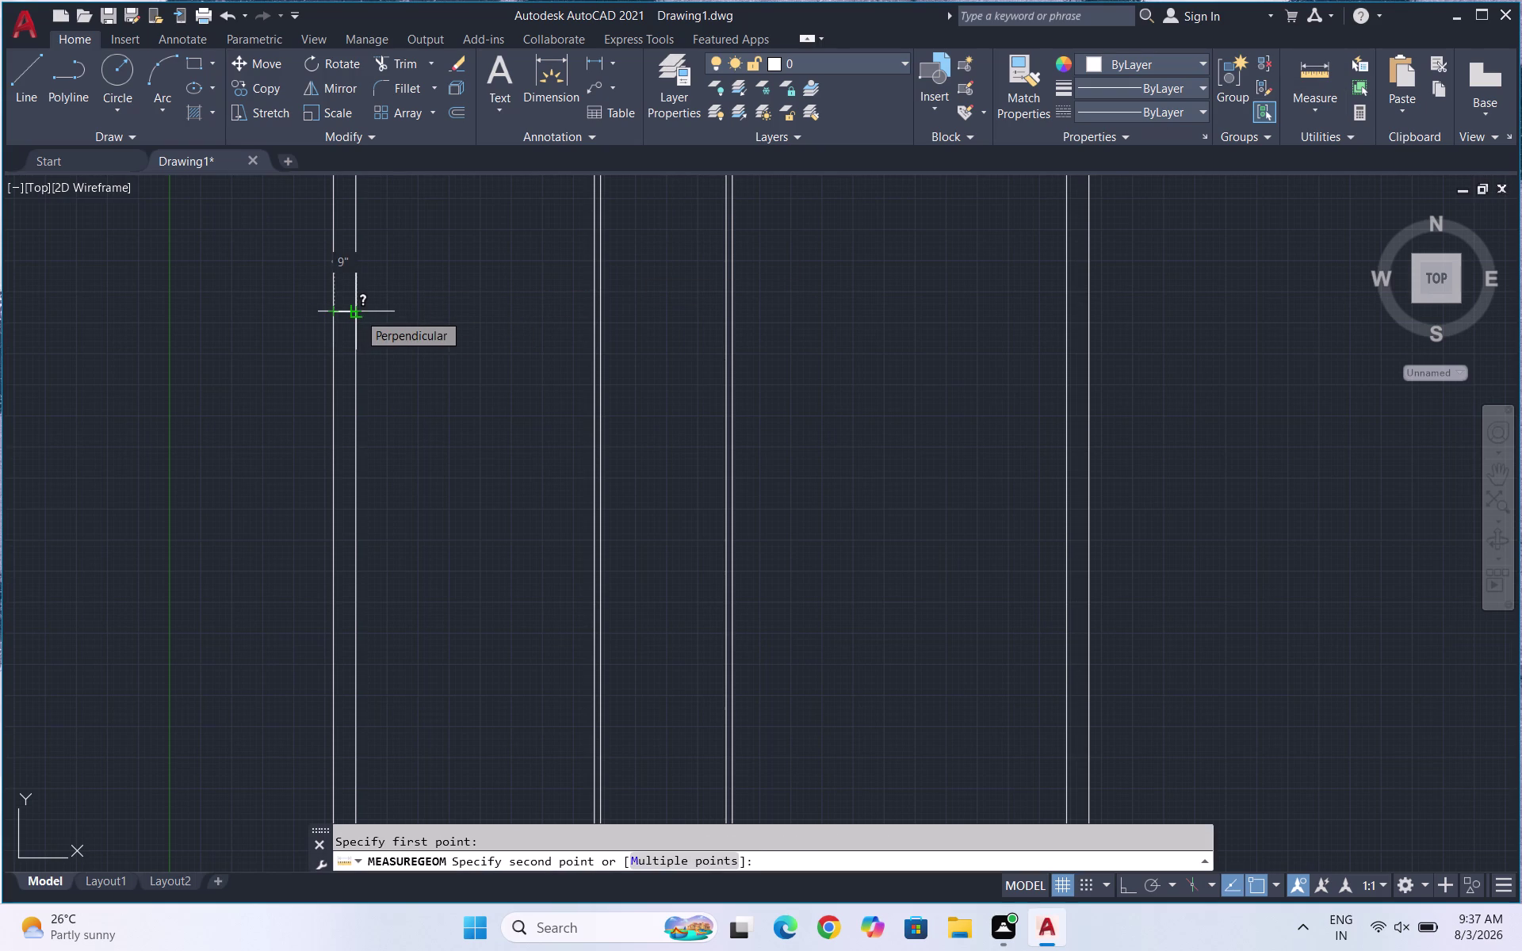
key(Escape)
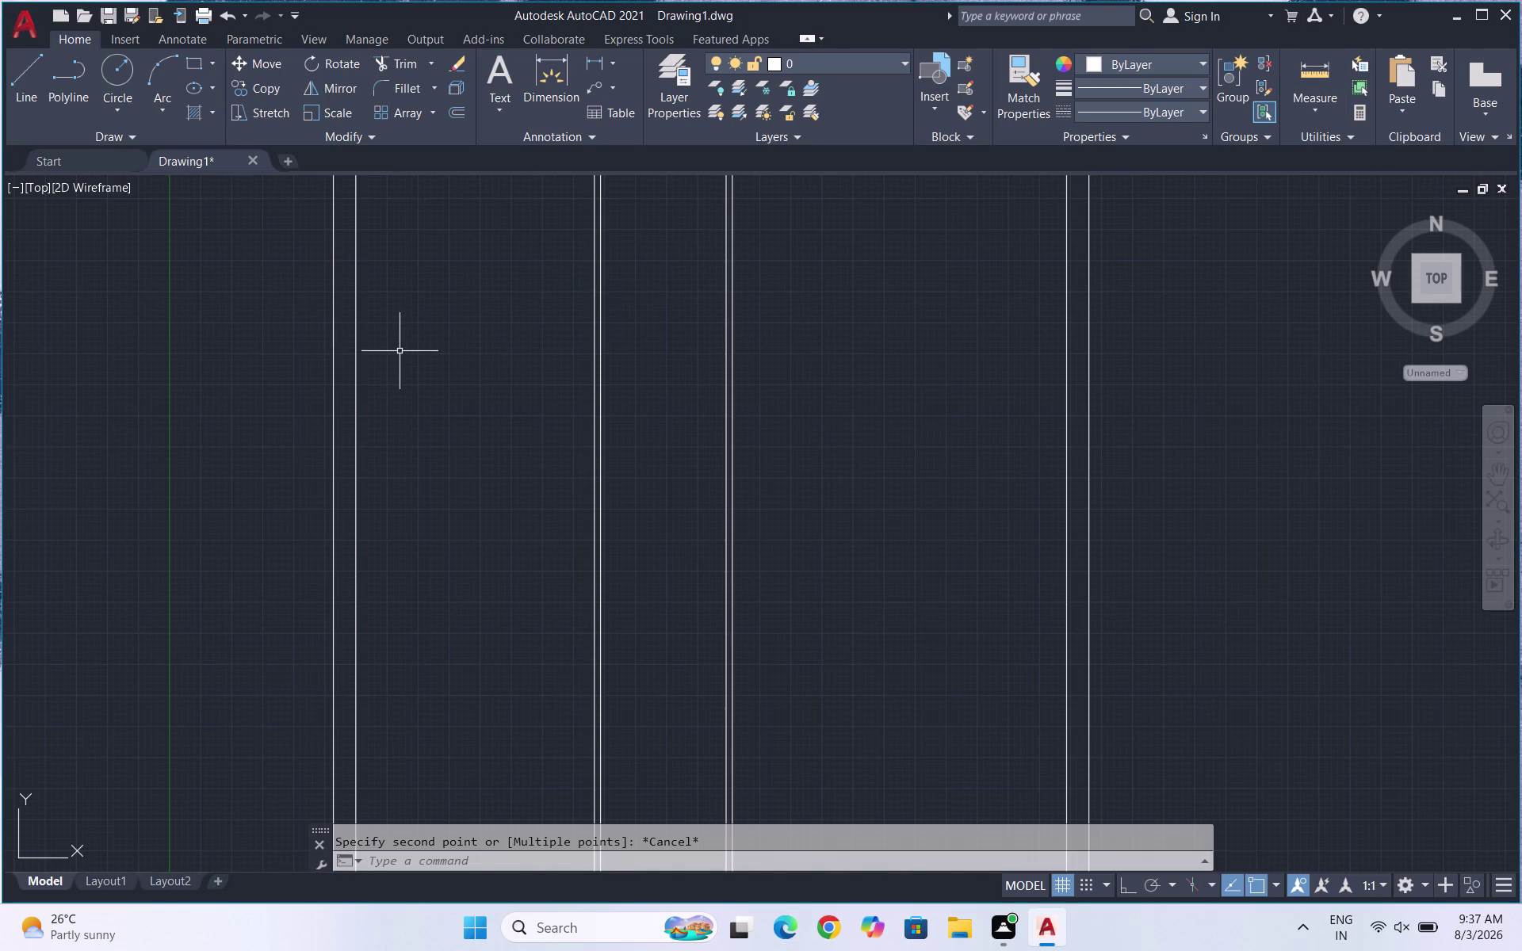
scroll(down, 3)
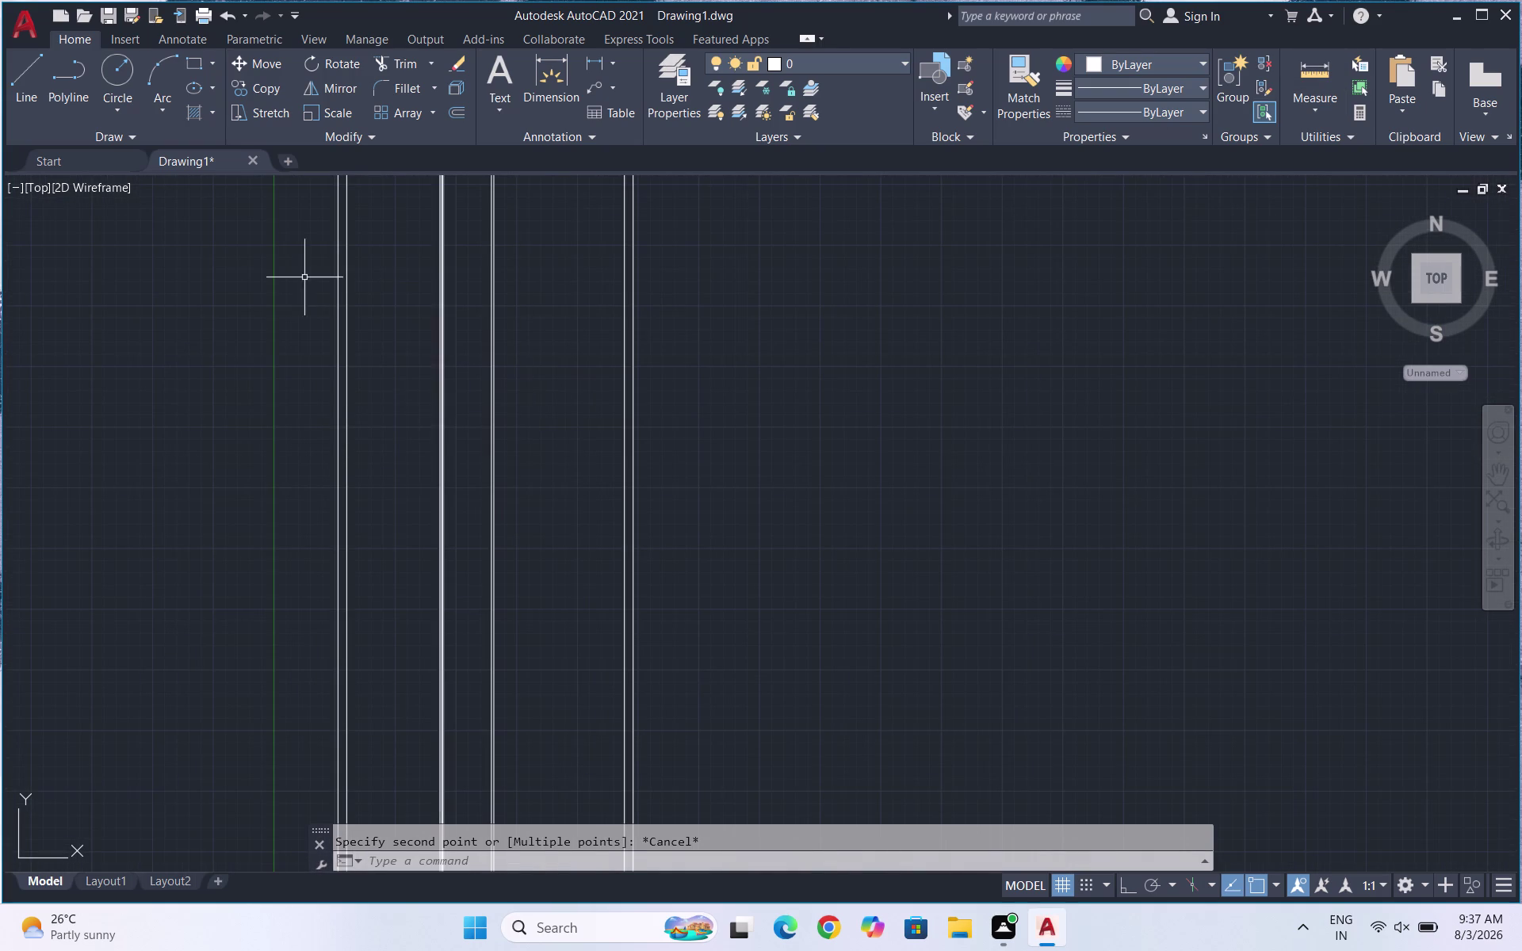
scroll(up, 3)
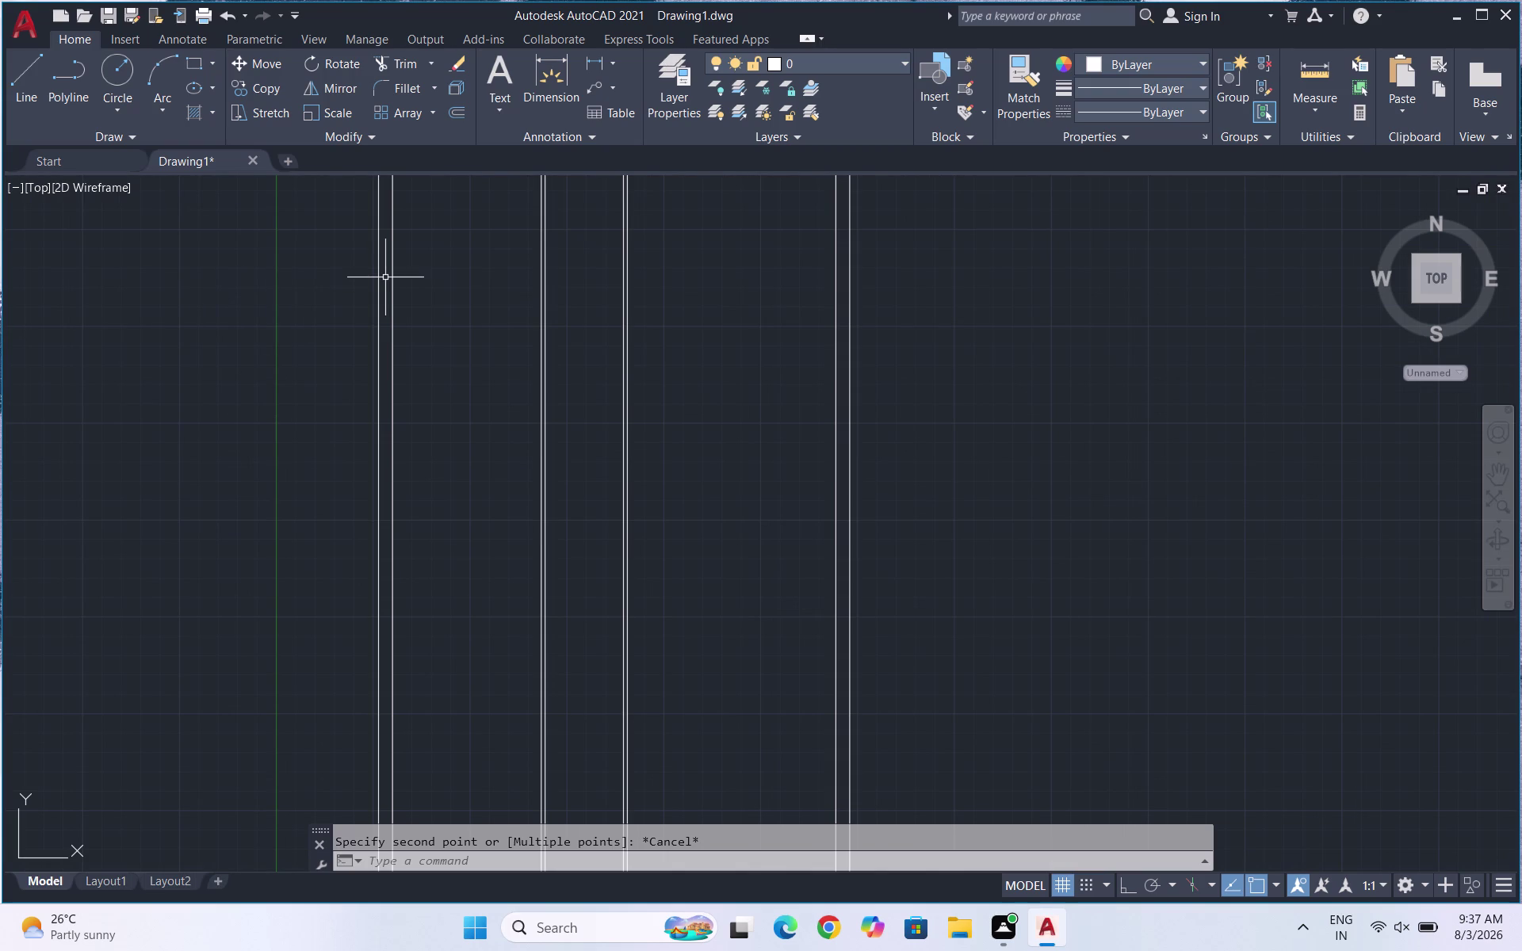
Draw a horizontal line from the left wall to the far wall near the top.
key(l)
key(Return)
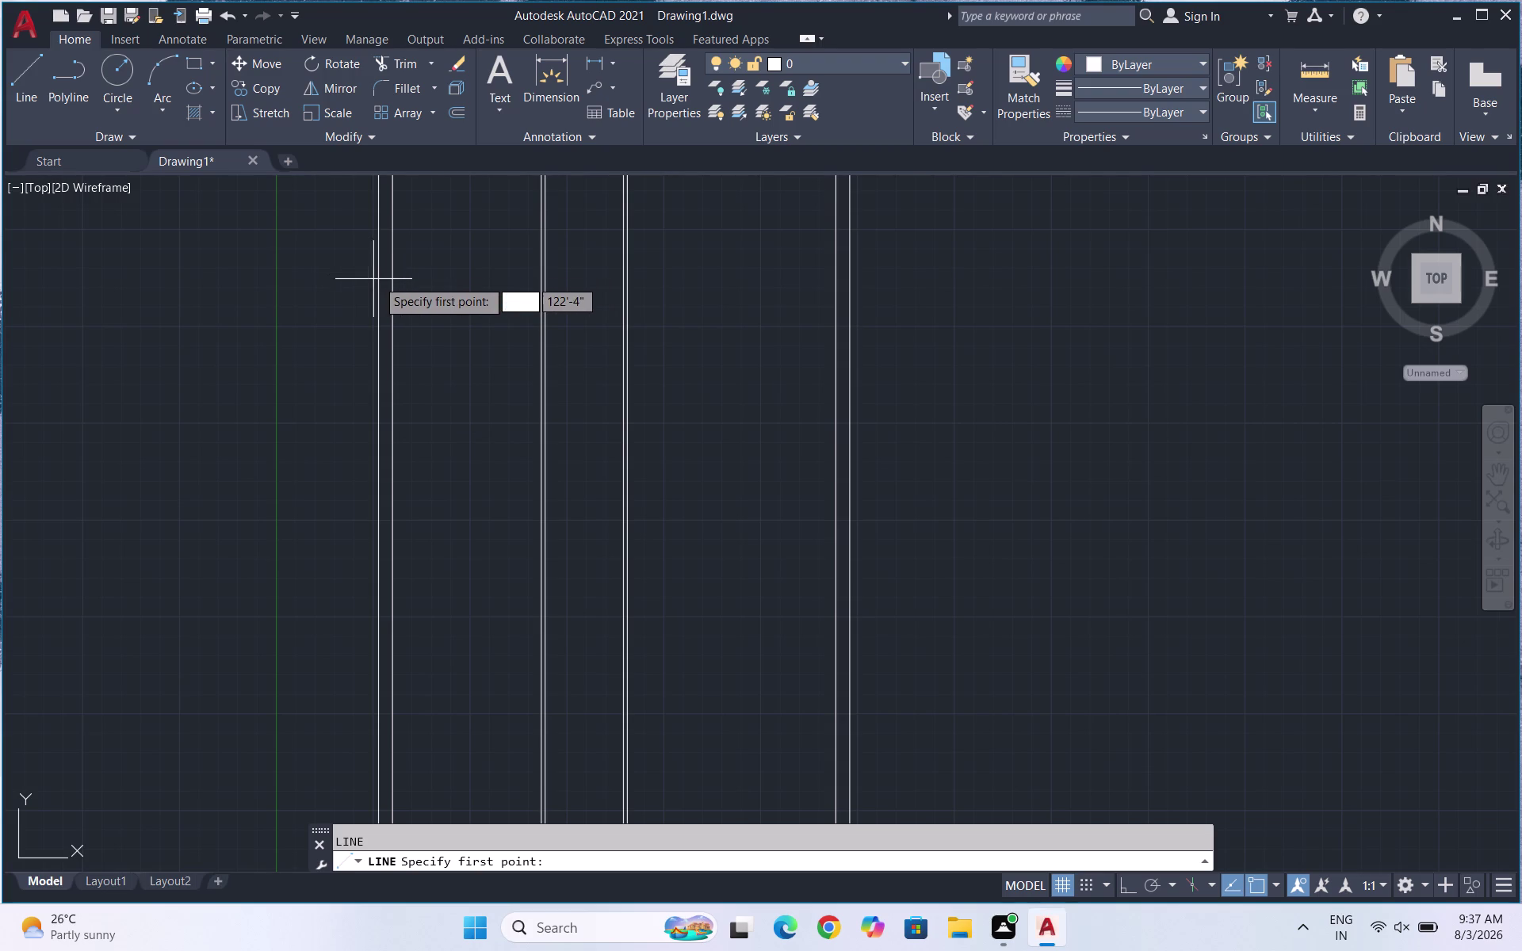
click(378, 279)
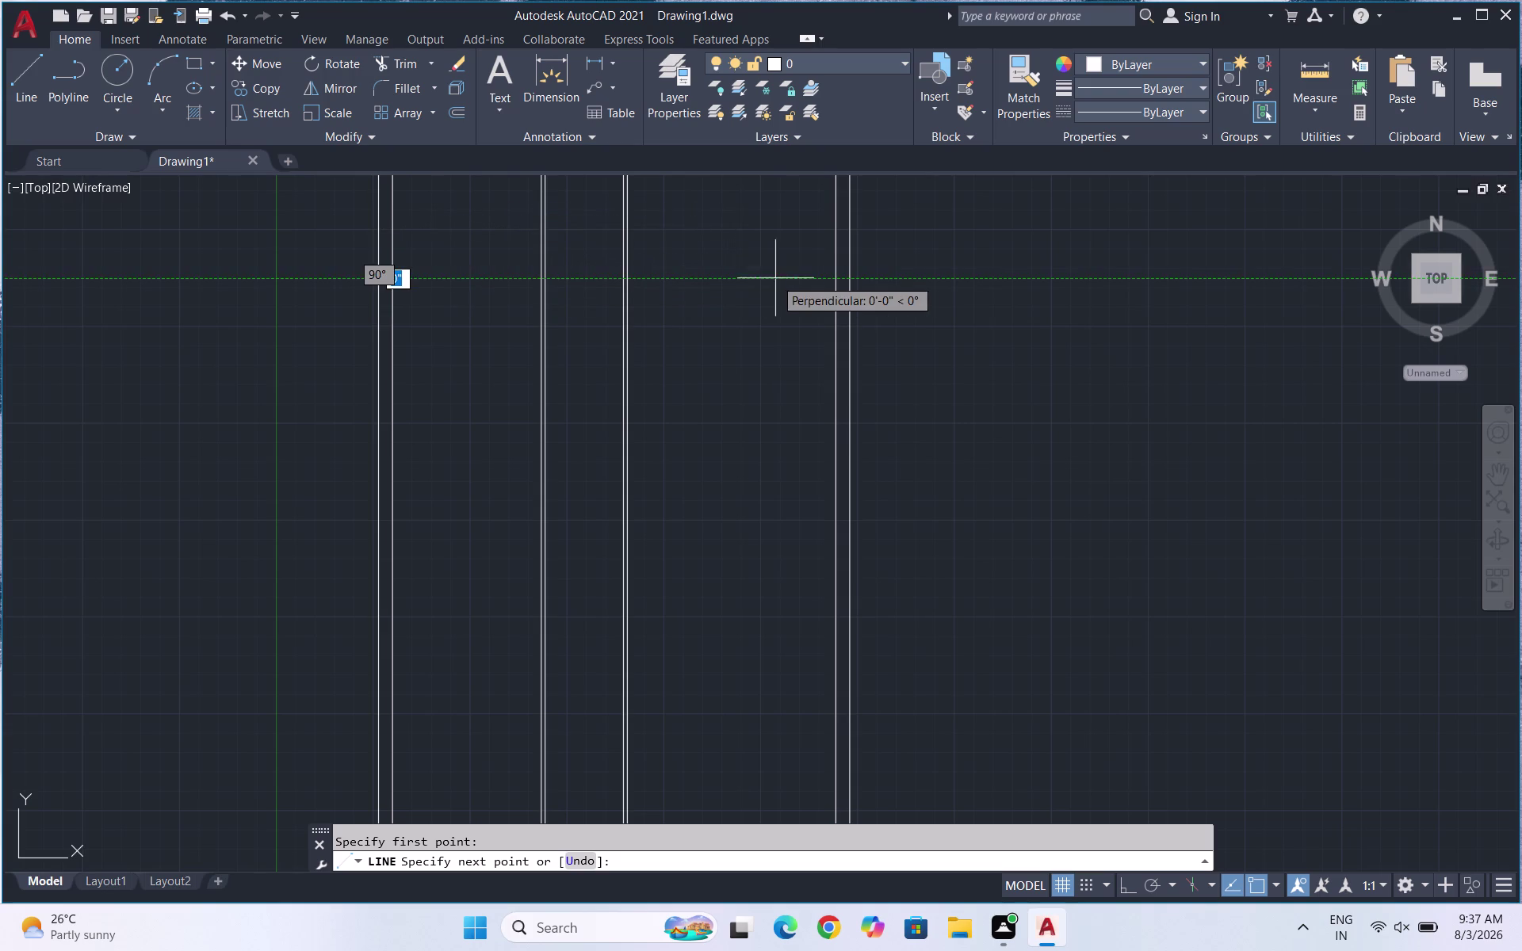
click(847, 277)
key(Escape)
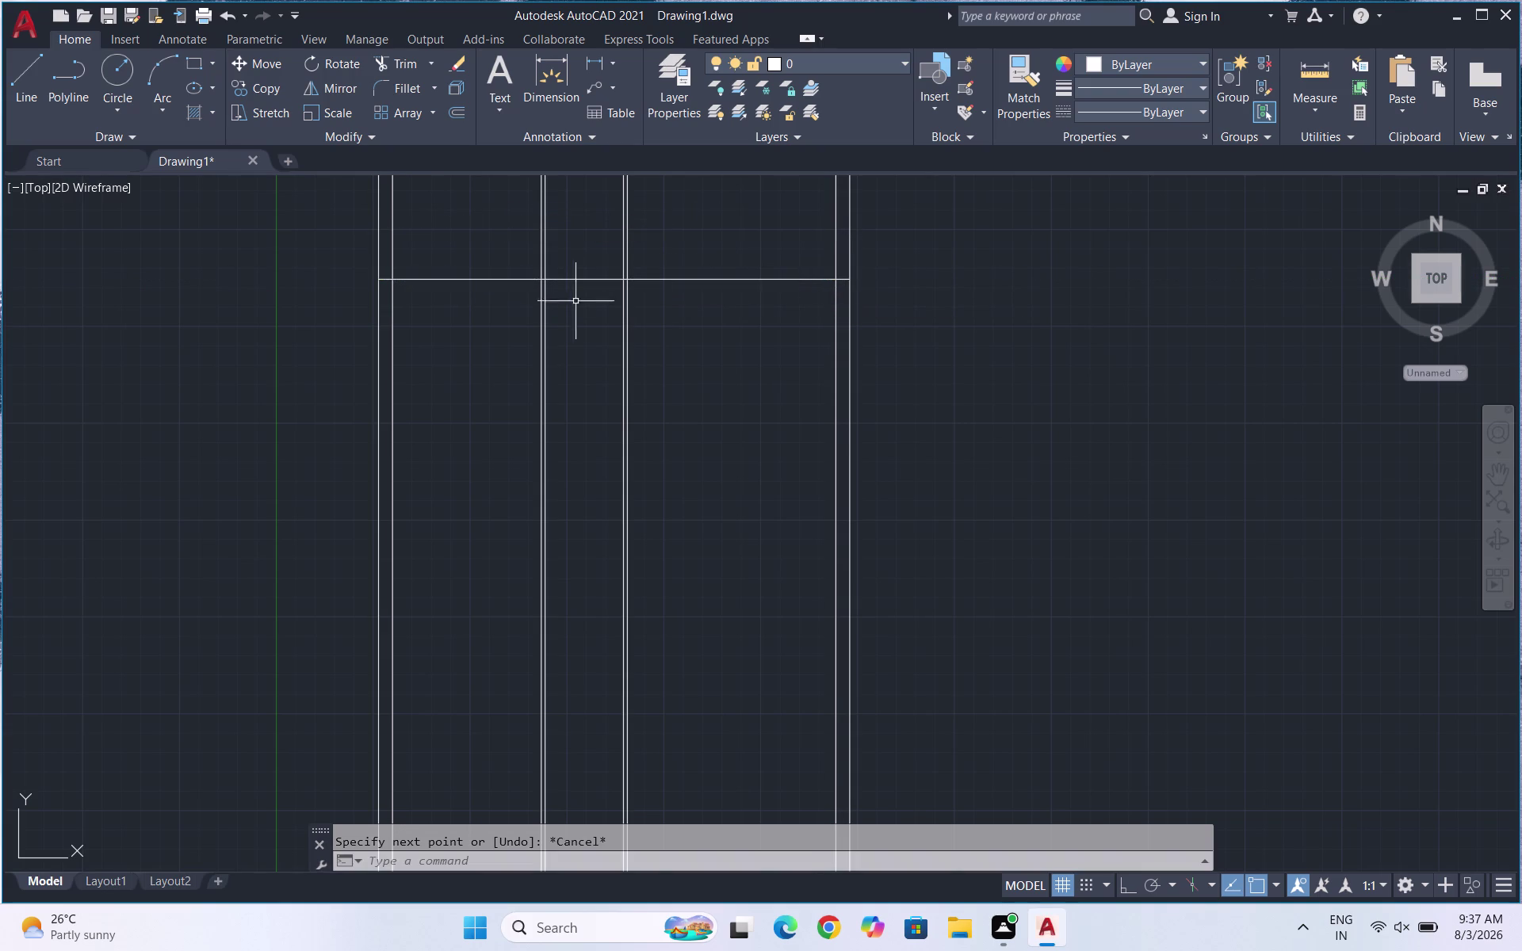
key(o)
key(Return)
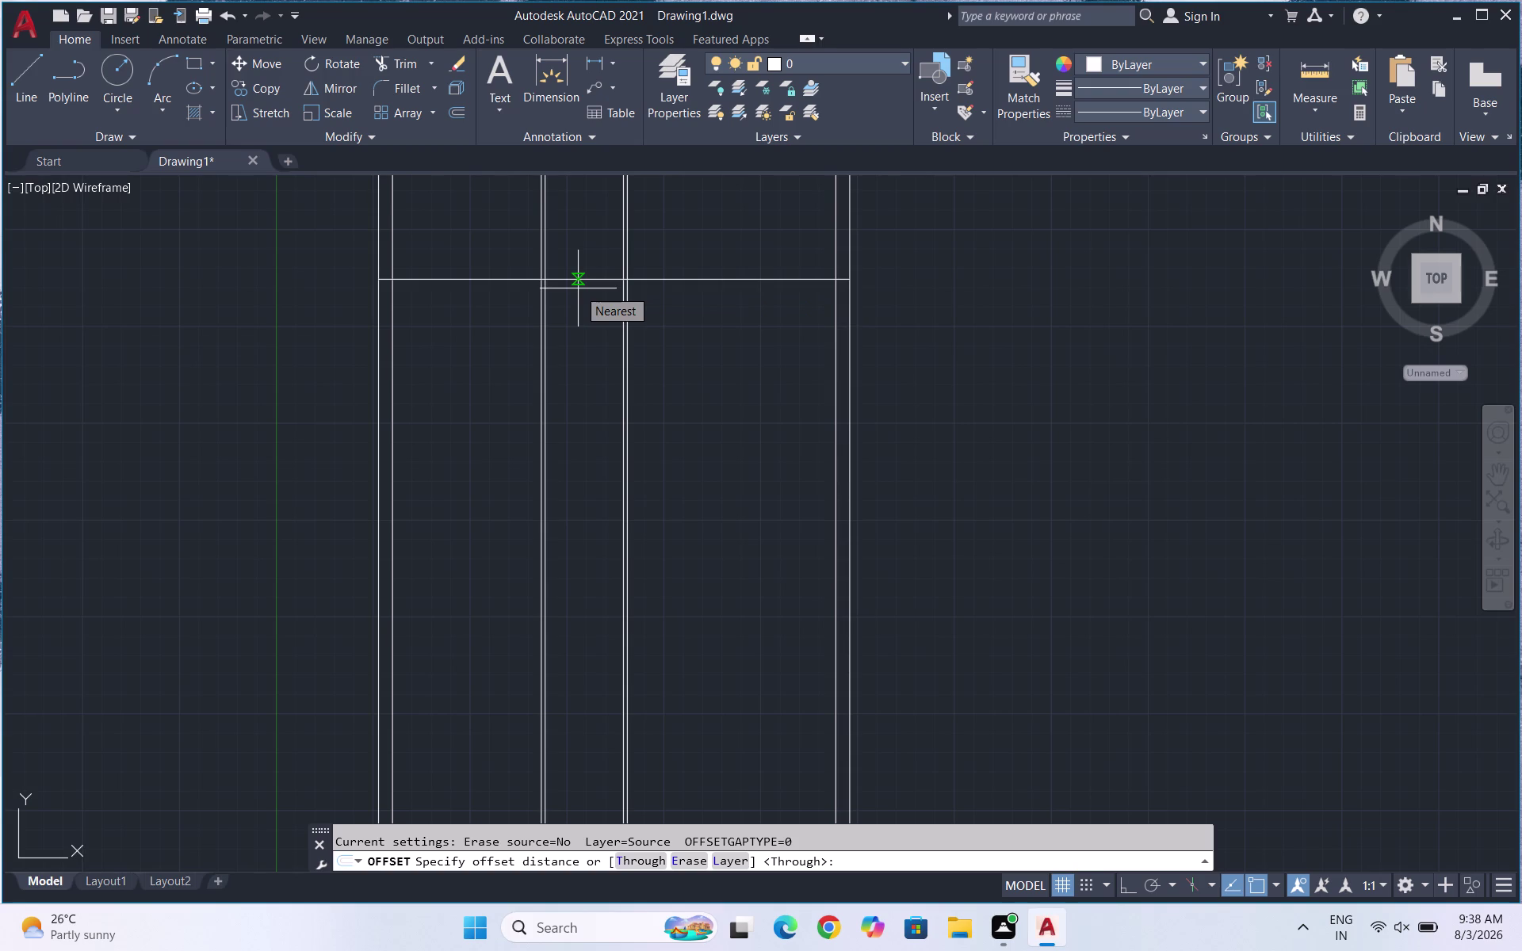
Offset the top horizontal line 9 inches downward.
text(9")
key(Return)
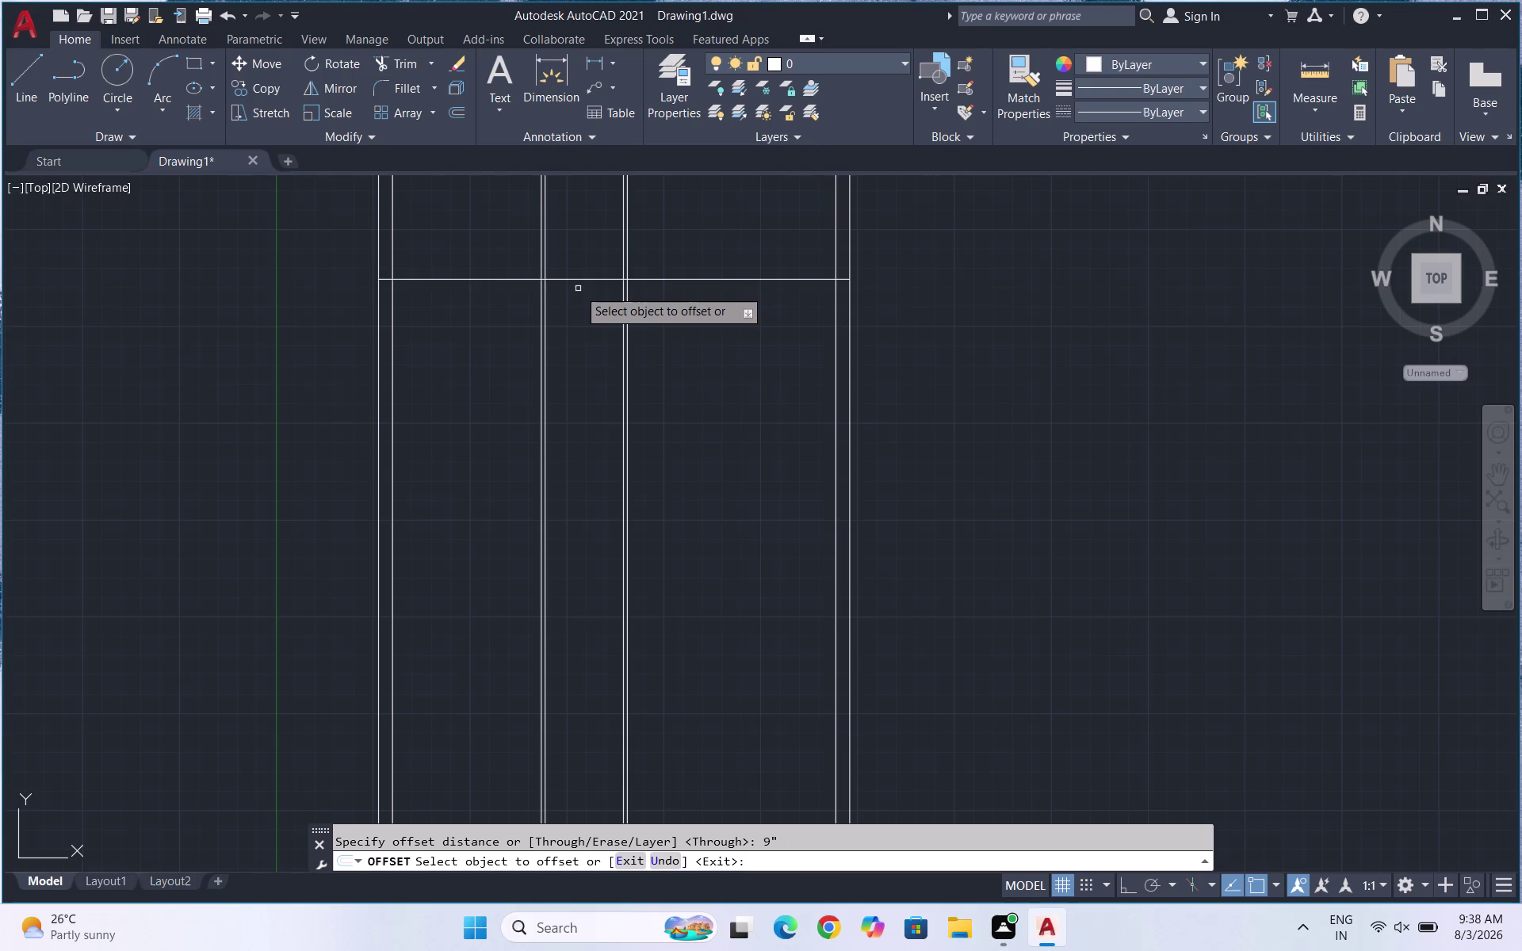
click(549, 281)
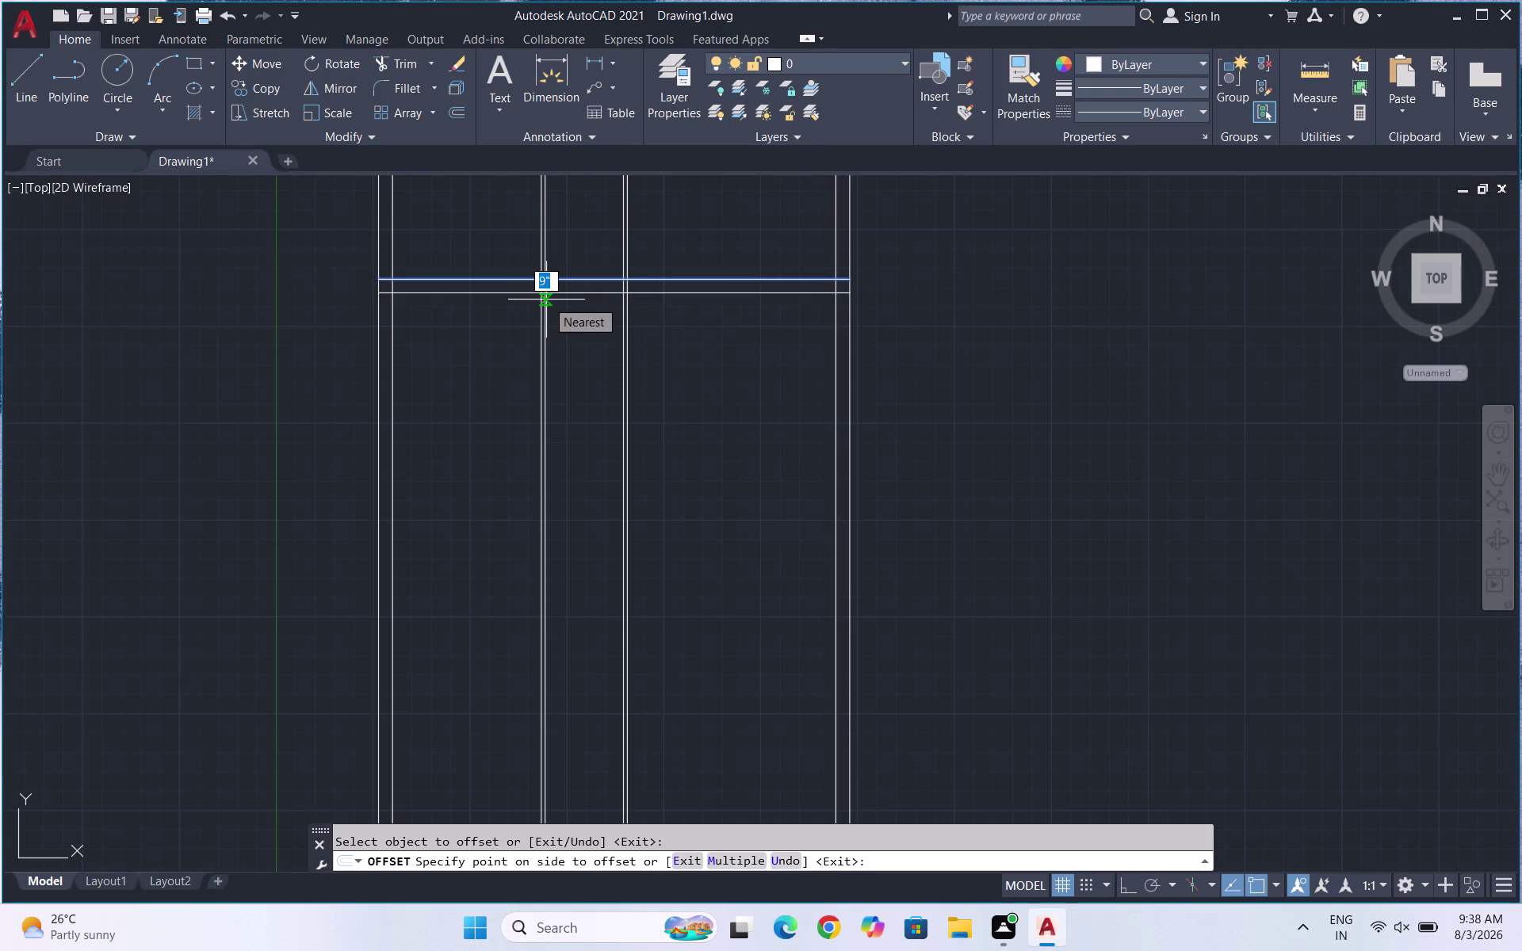
click(546, 300)
key(Escape)
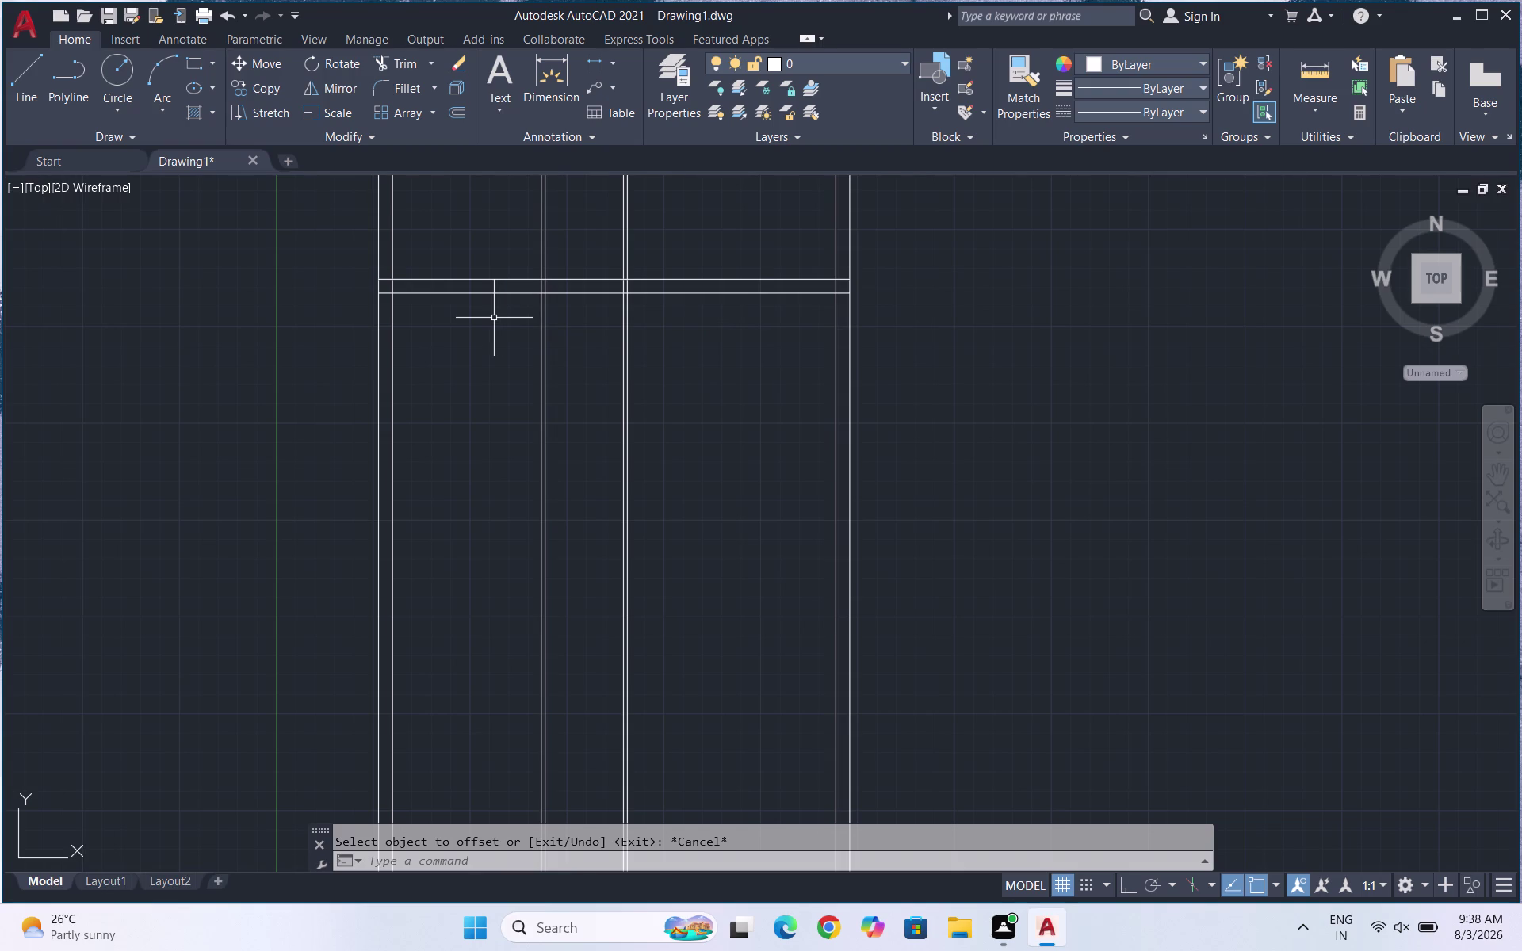
Offset the inner top wall line 10 feet downward.
key(o)
key(Return)
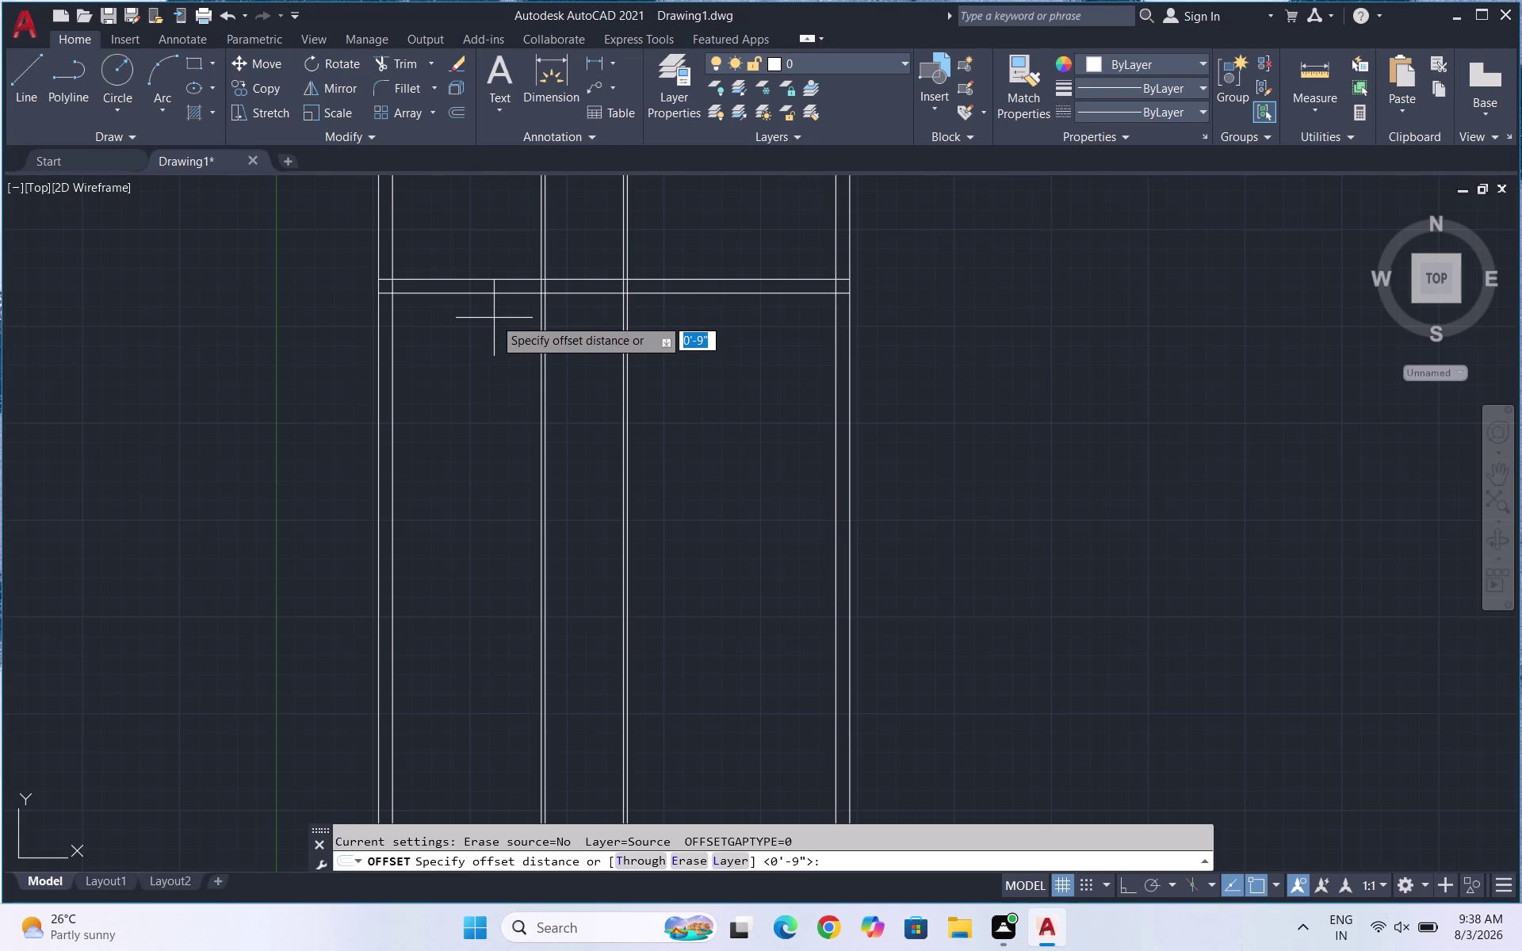
text(10')
key(Return)
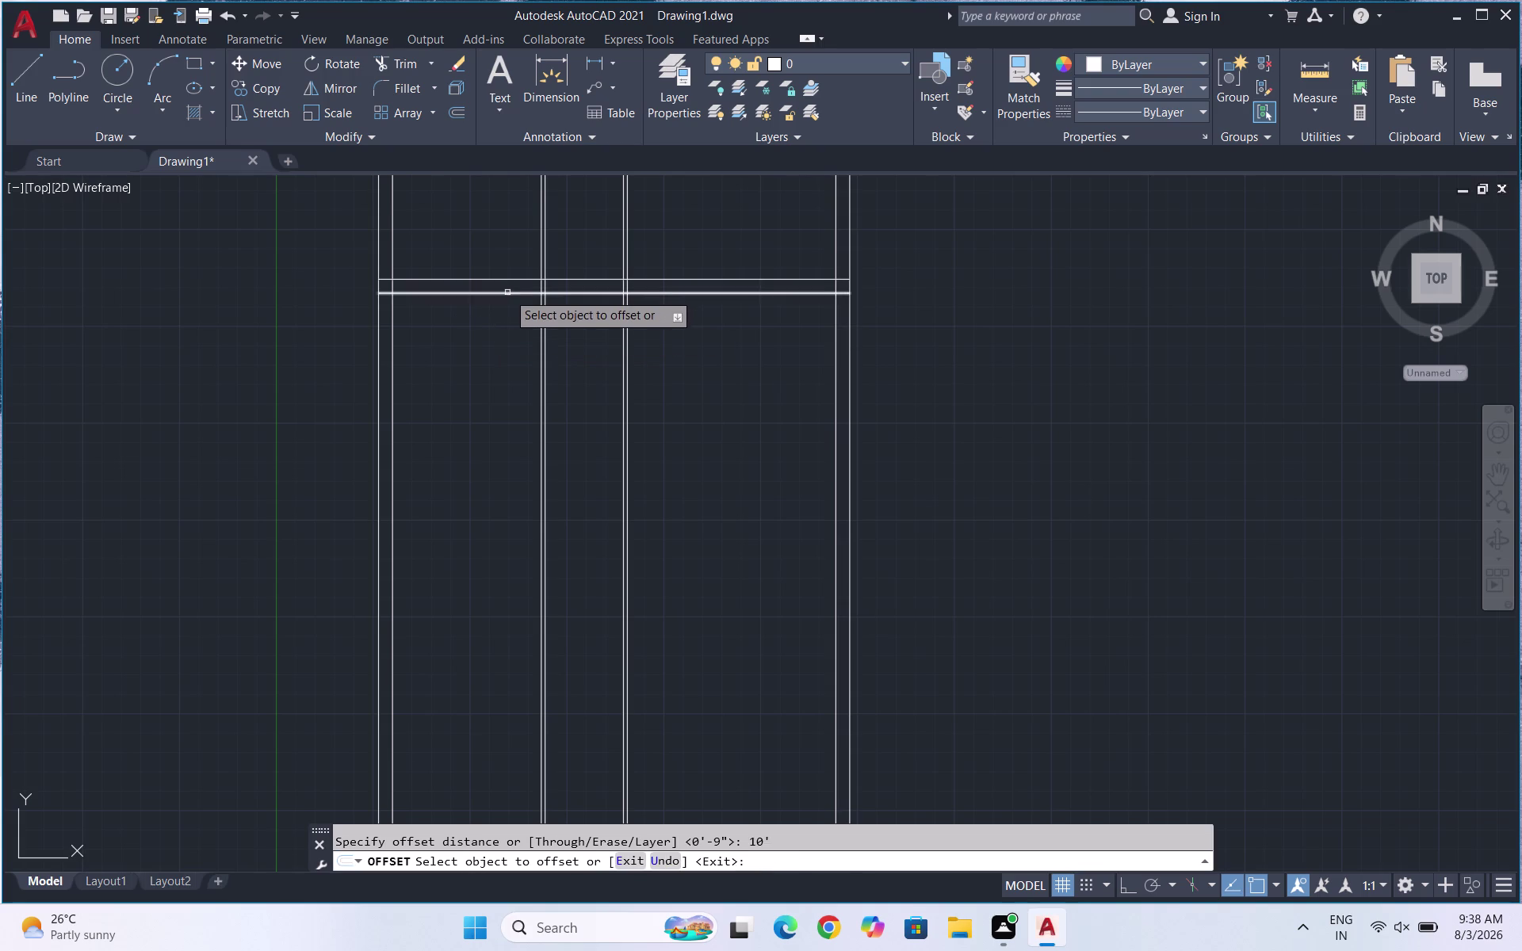
click(508, 293)
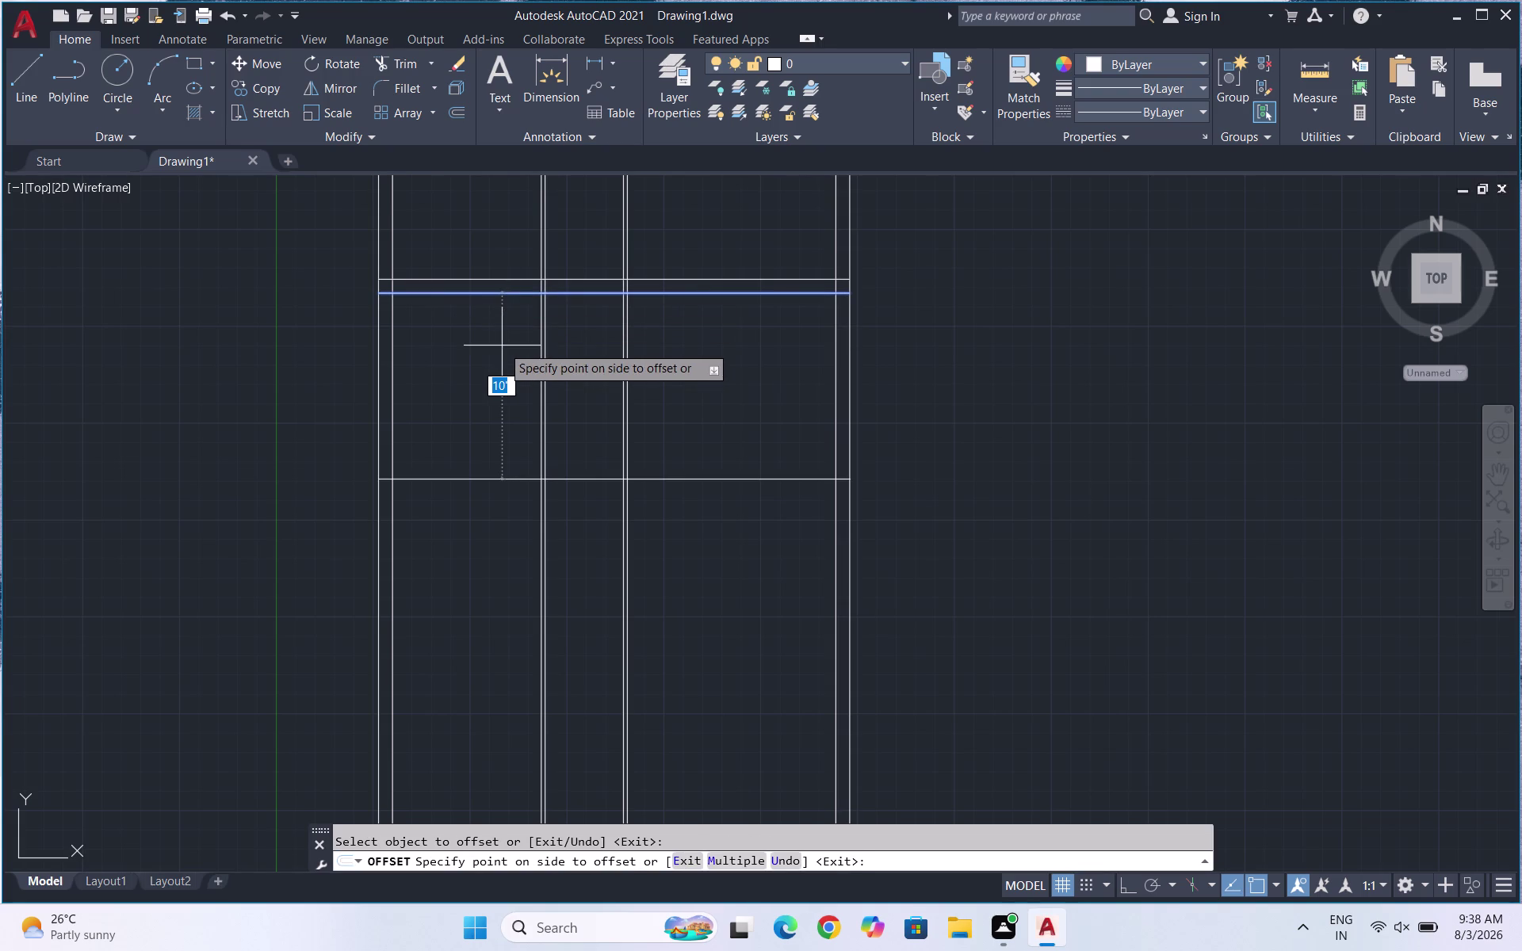
click(502, 345)
key(Escape)
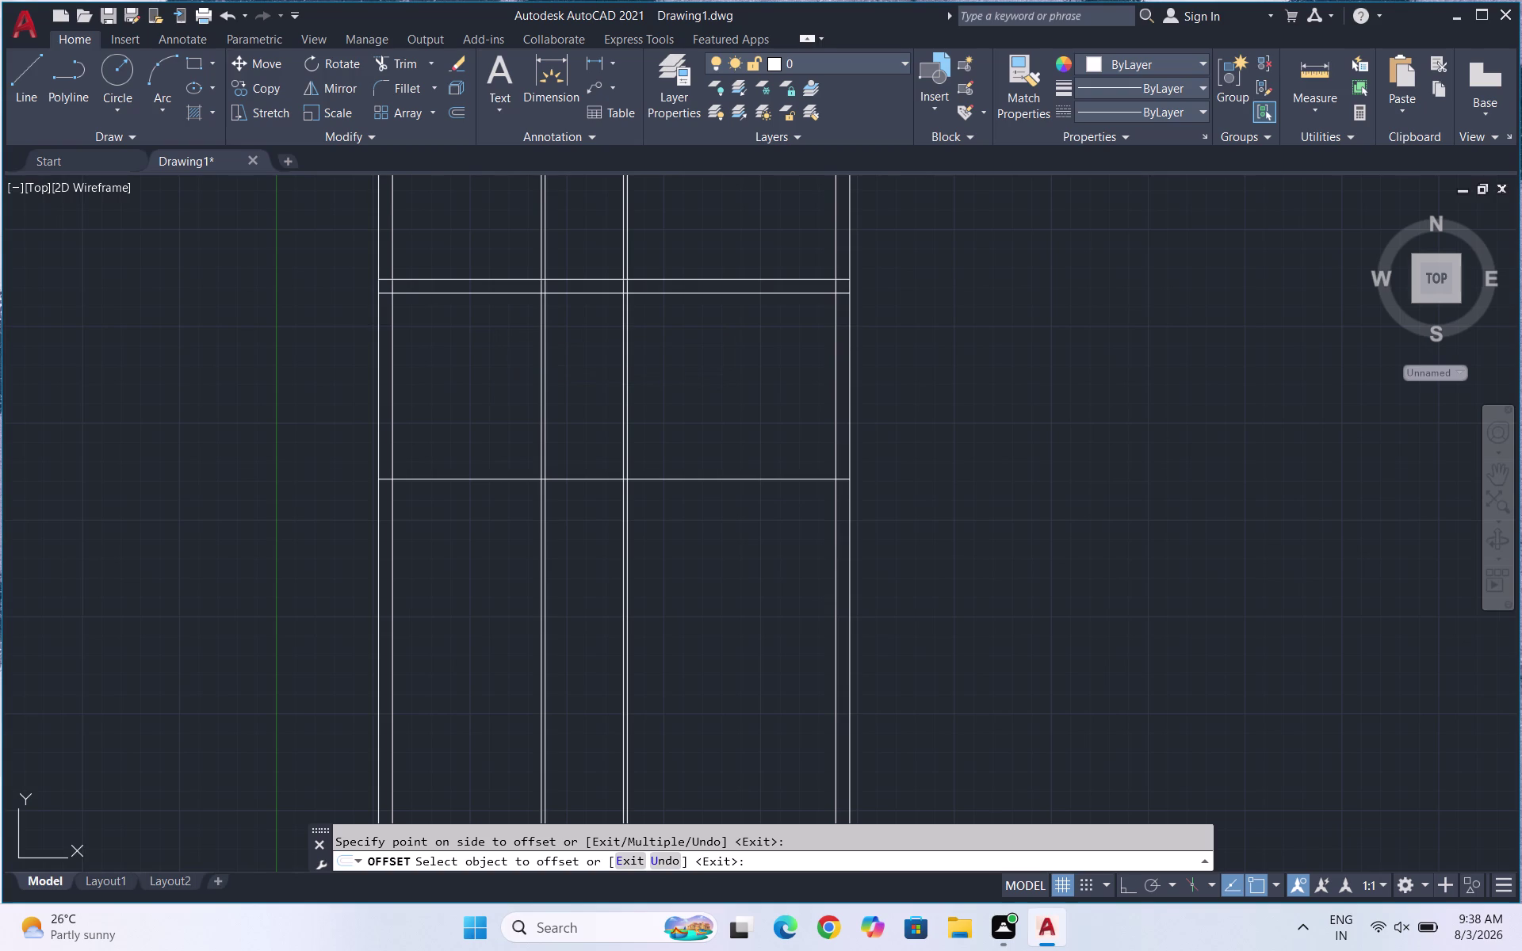
key(o)
key(Return)
Offset the ten-foot line 3 inches downward.
text(3)
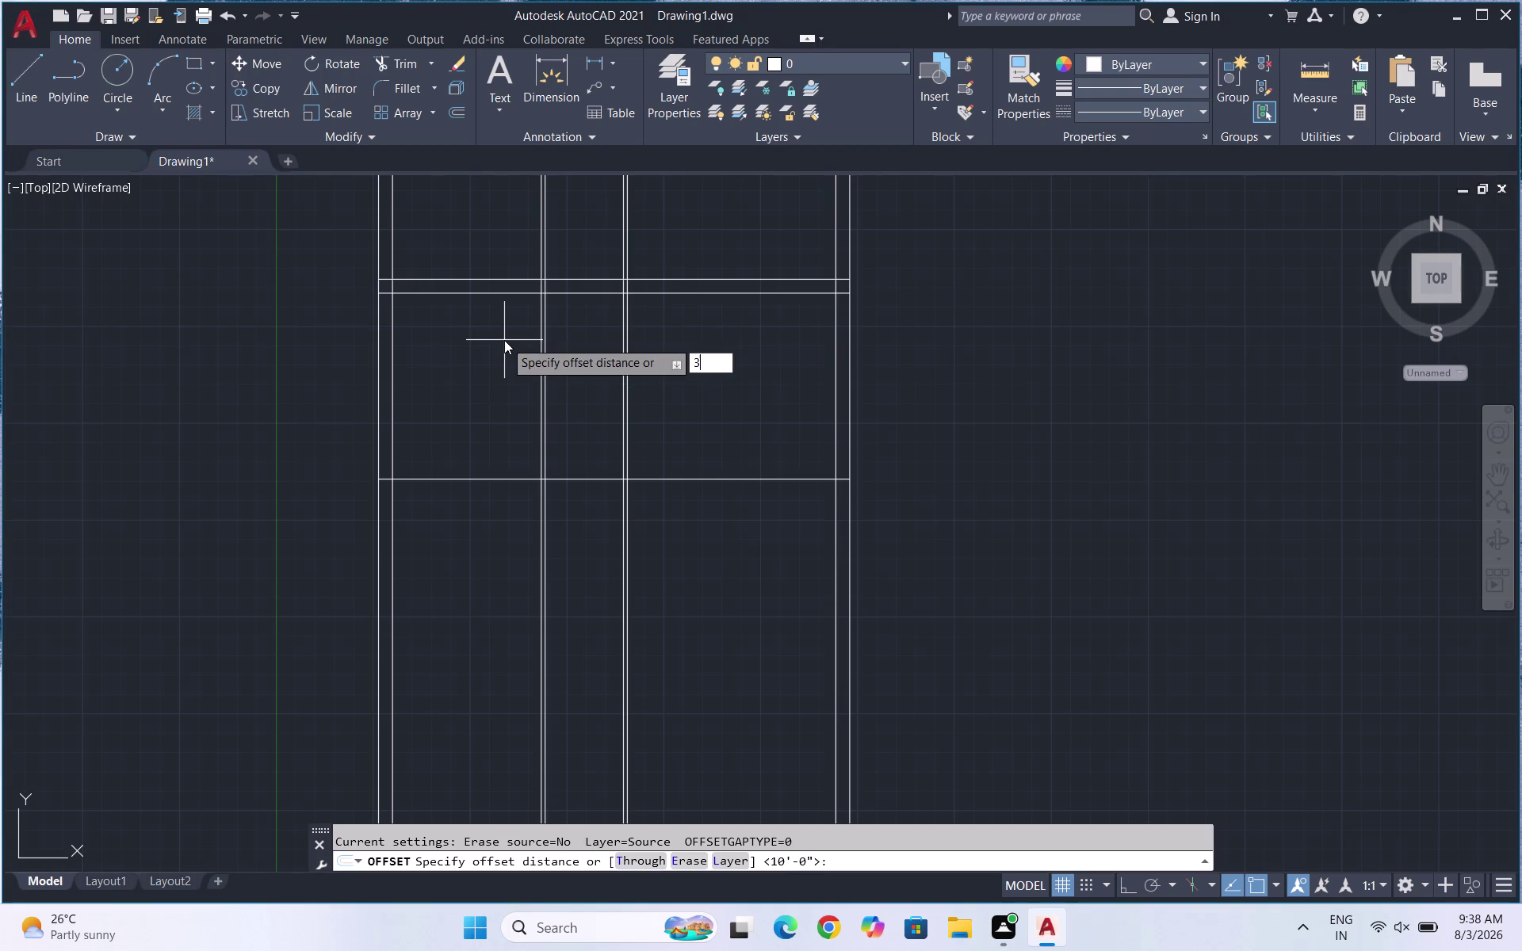
text(")
key(Return)
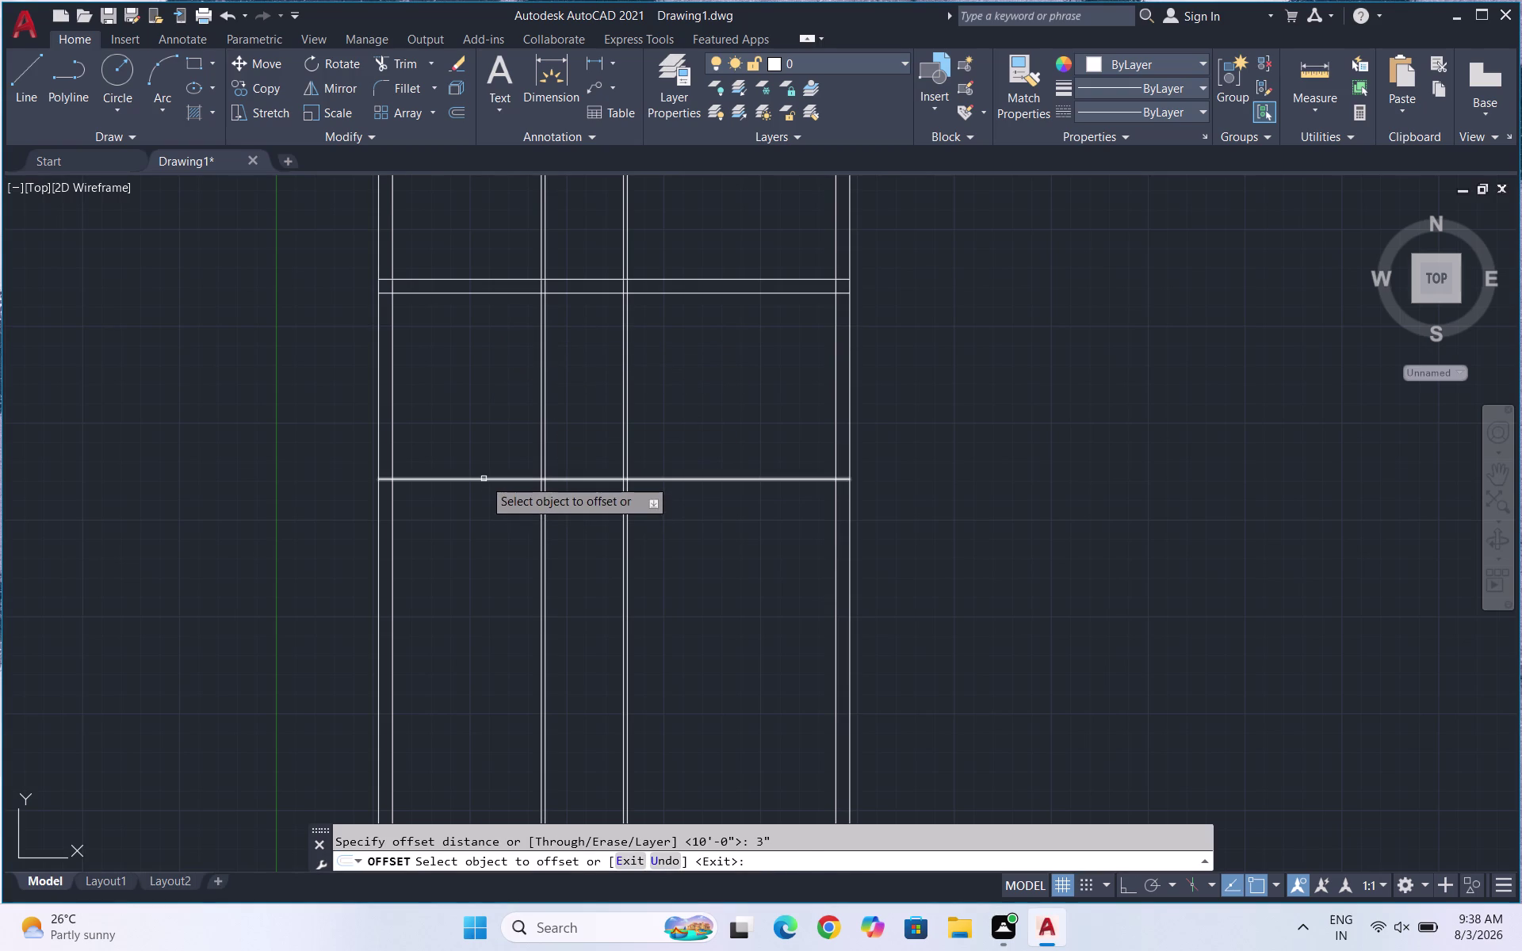
click(483, 479)
click(483, 507)
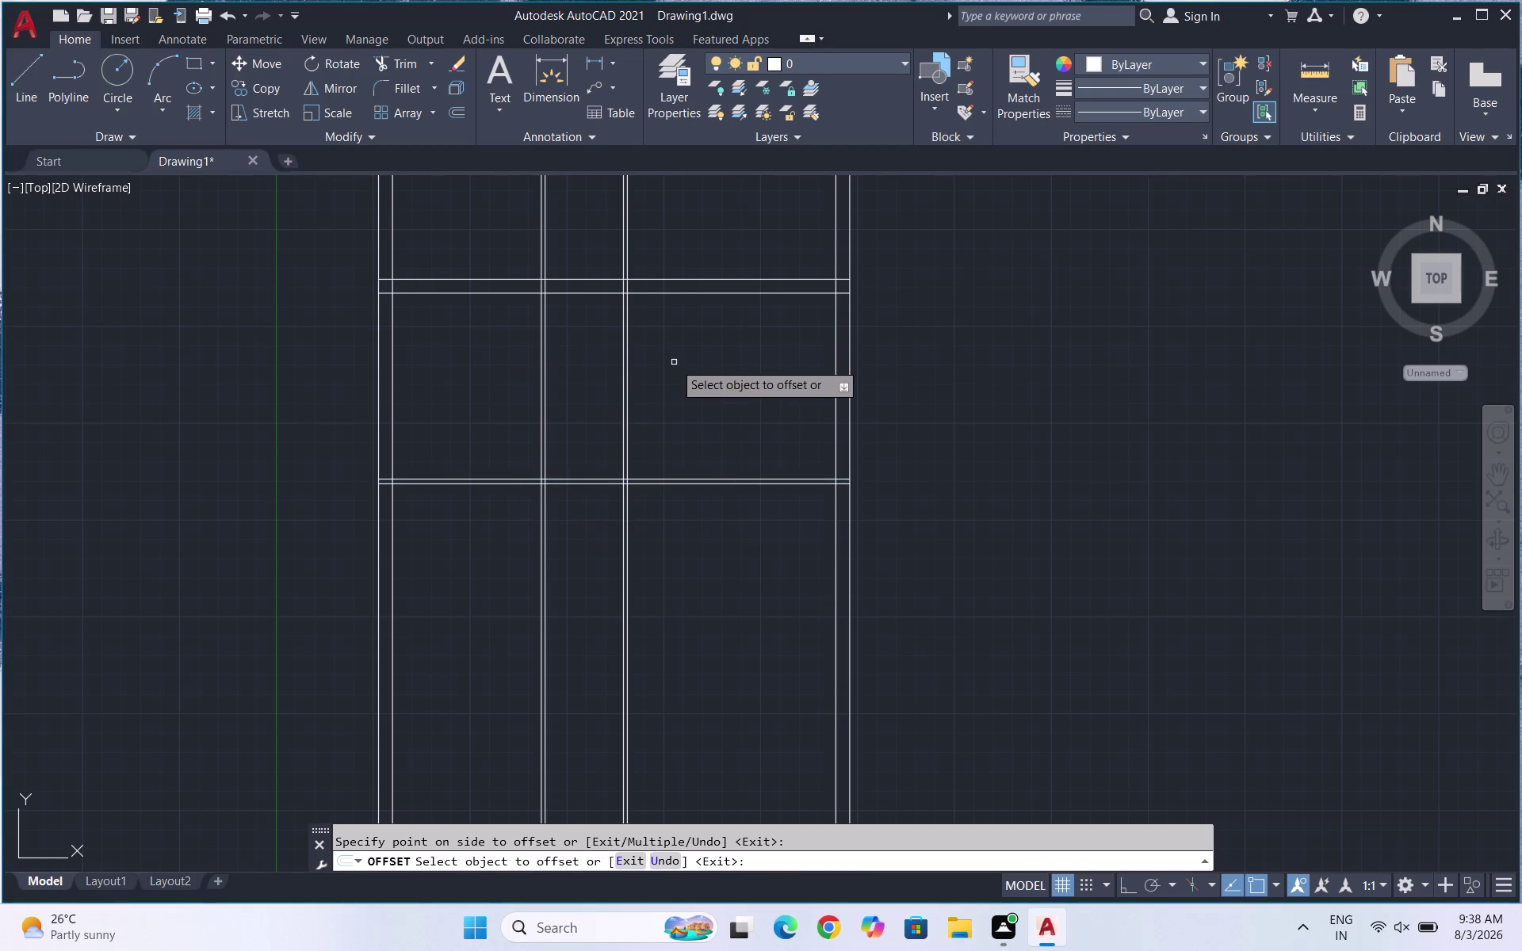
key(Escape)
key(Escape)
key(Escape)
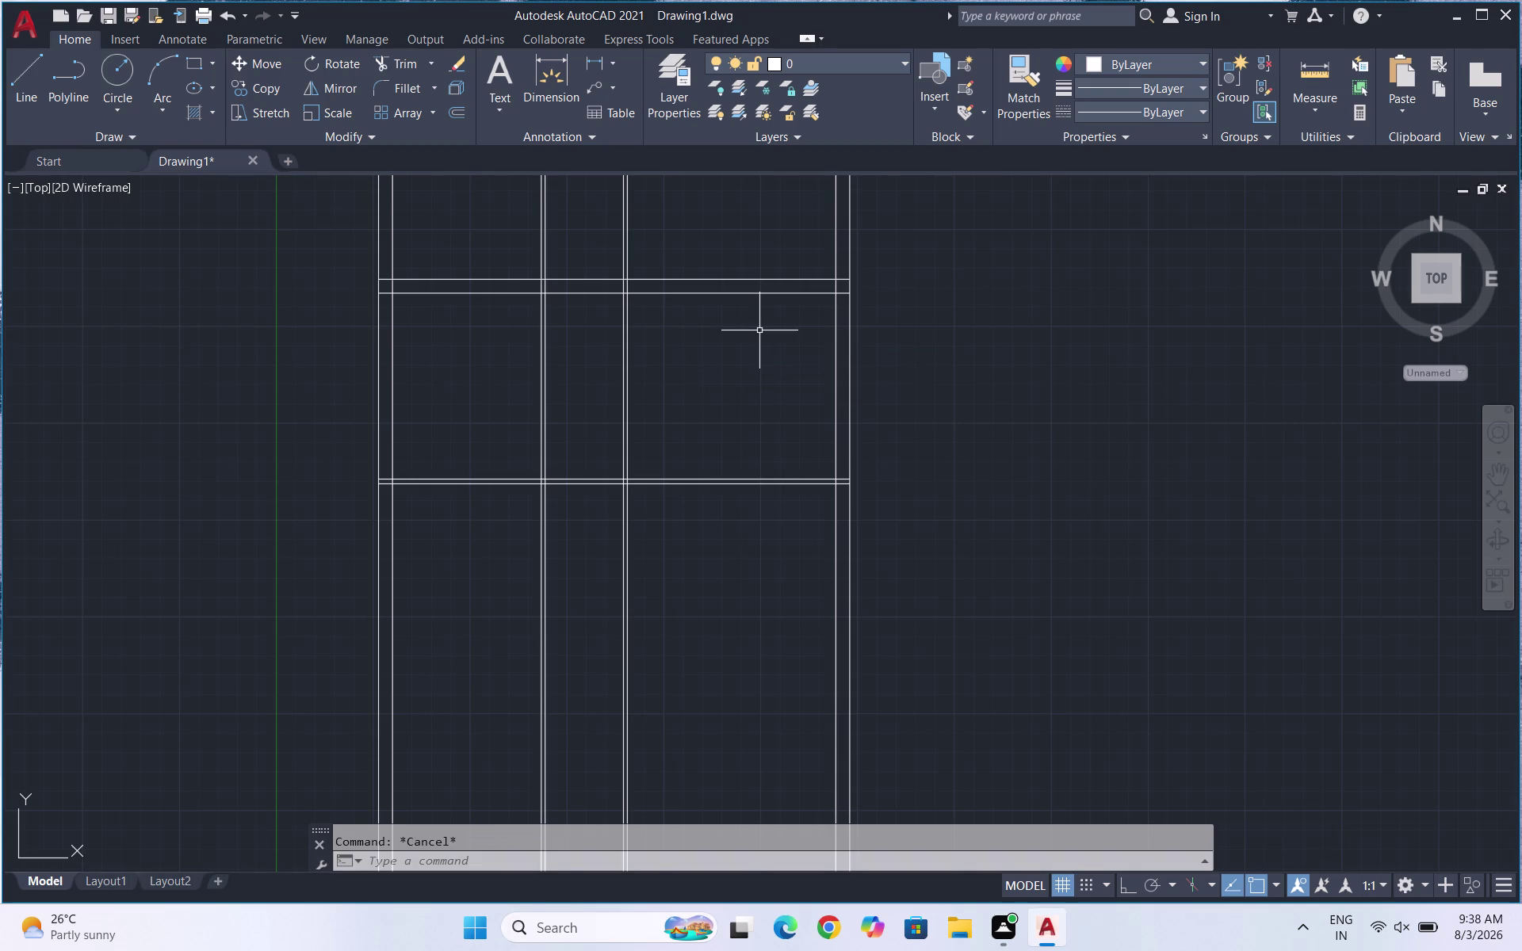
Offset the inner top wall line 4 feet downward.
key(o)
key(Return)
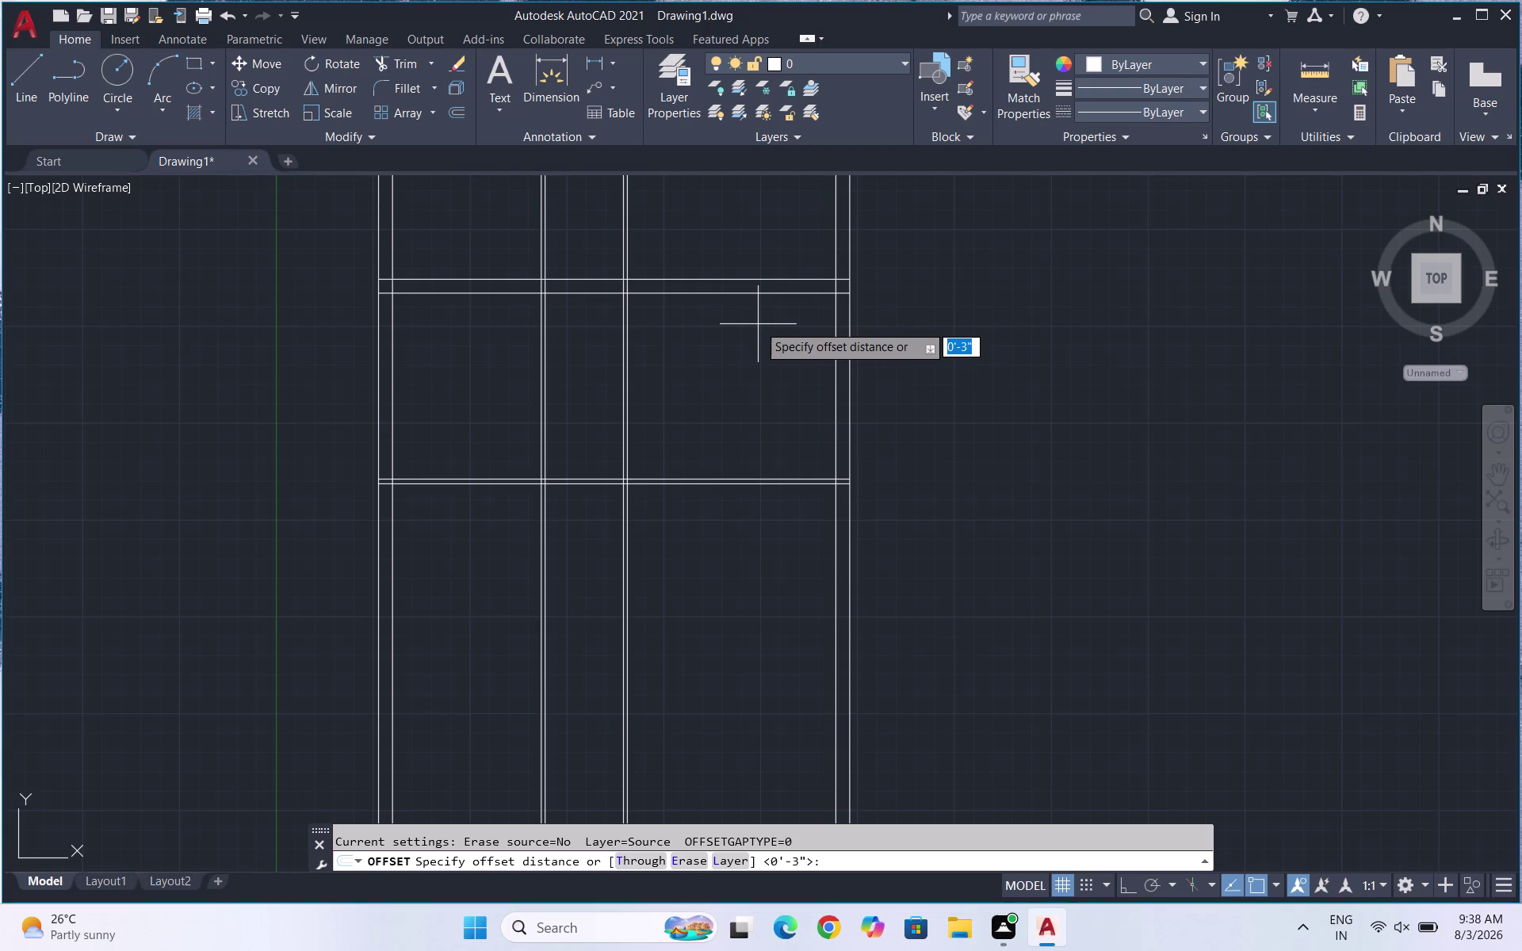
text(4')
key(Return)
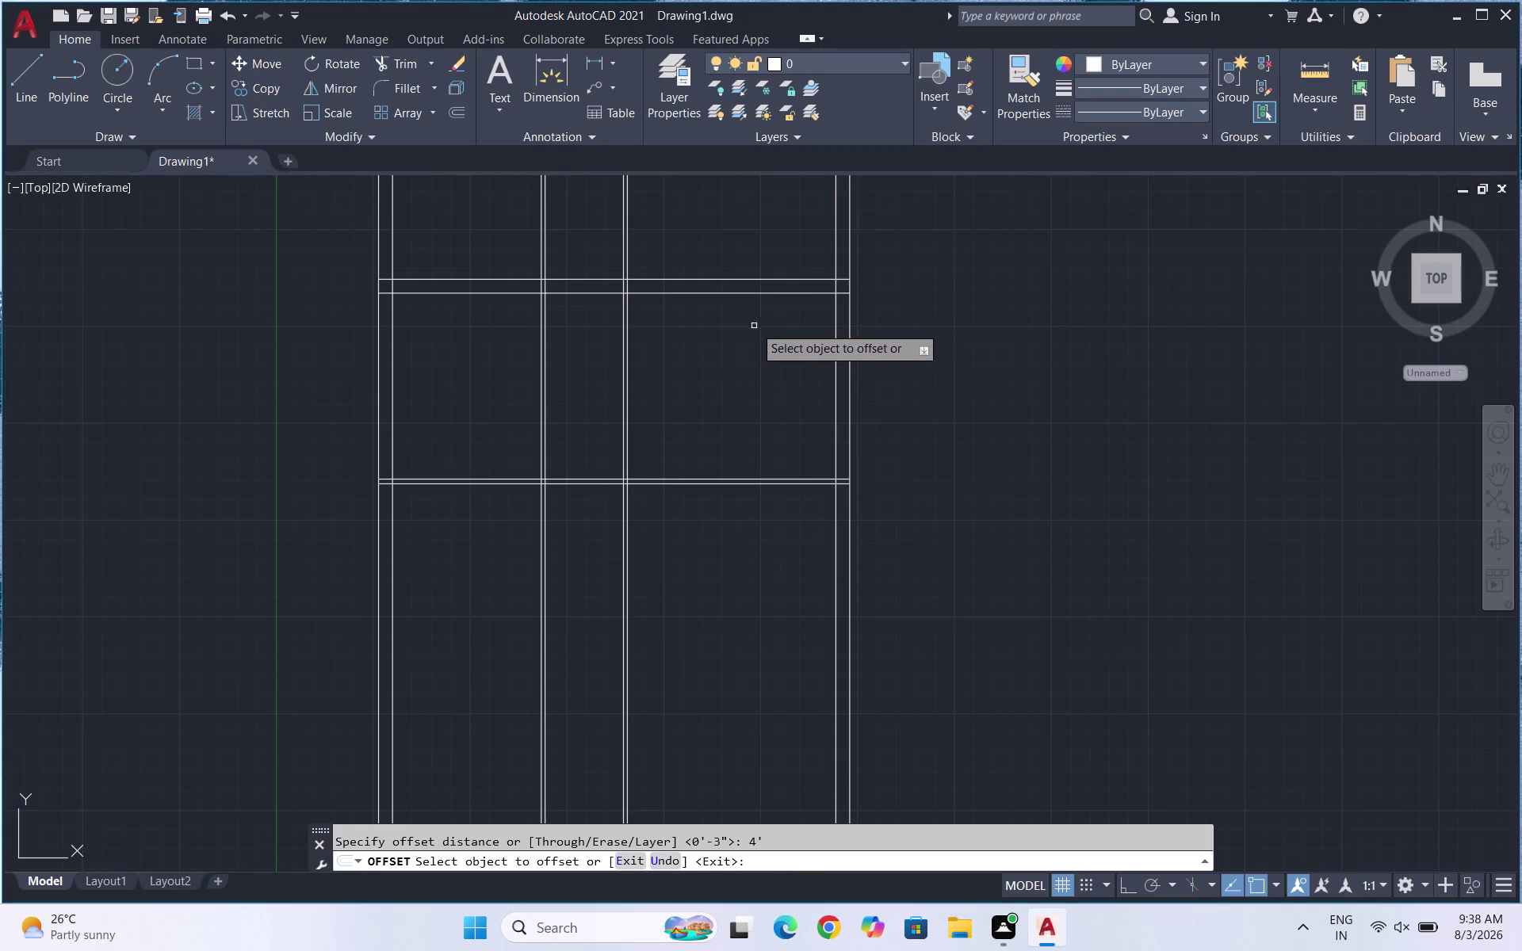
click(601, 292)
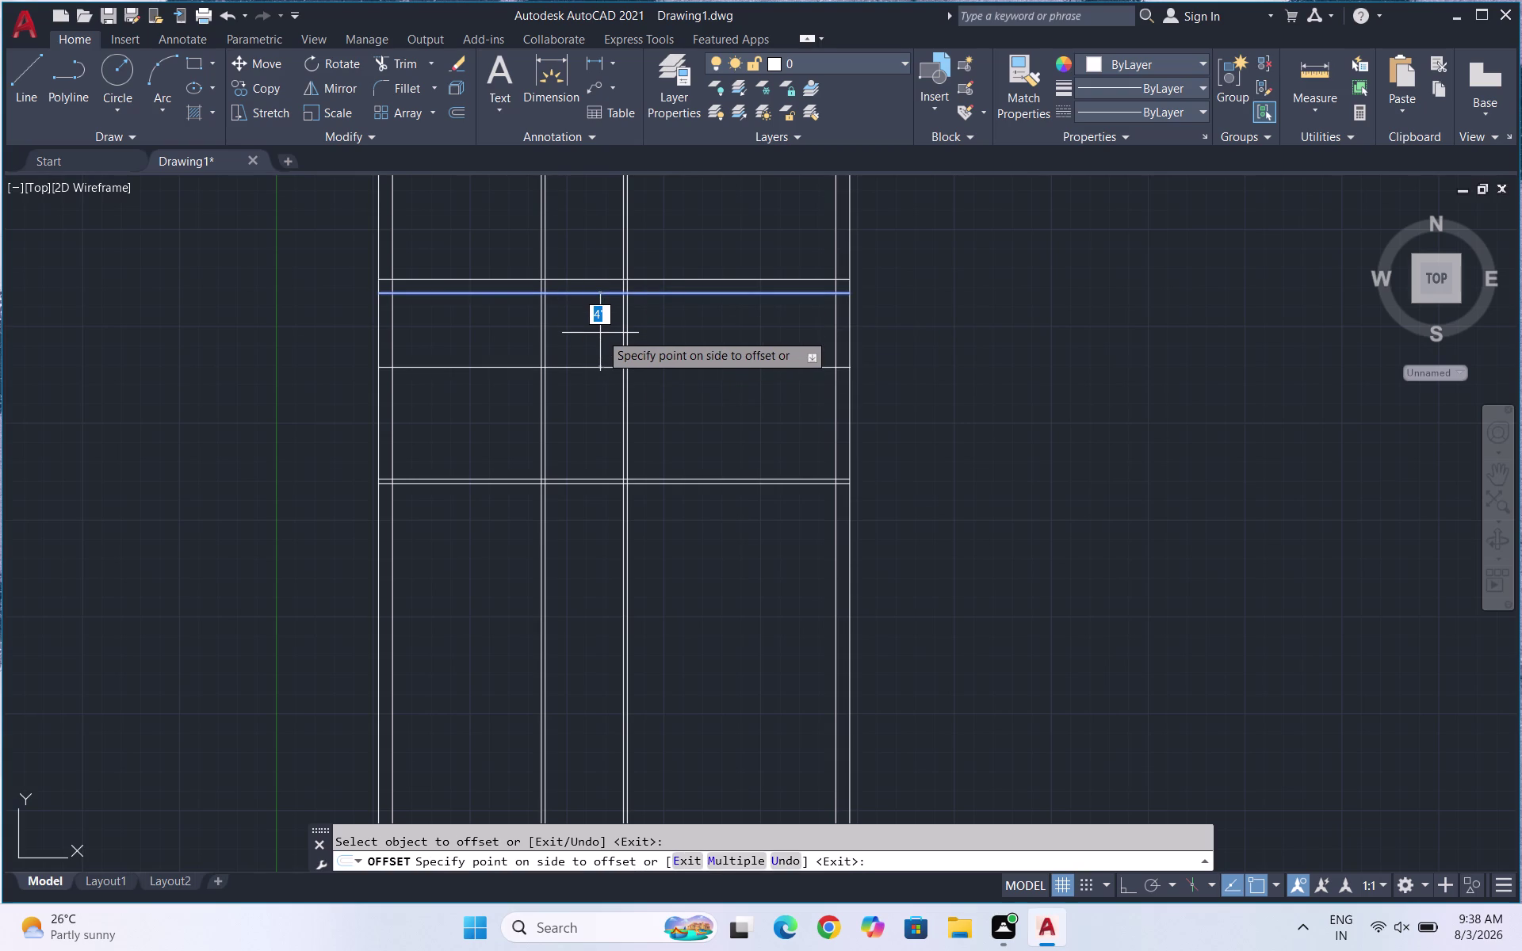
click(601, 333)
key(Escape)
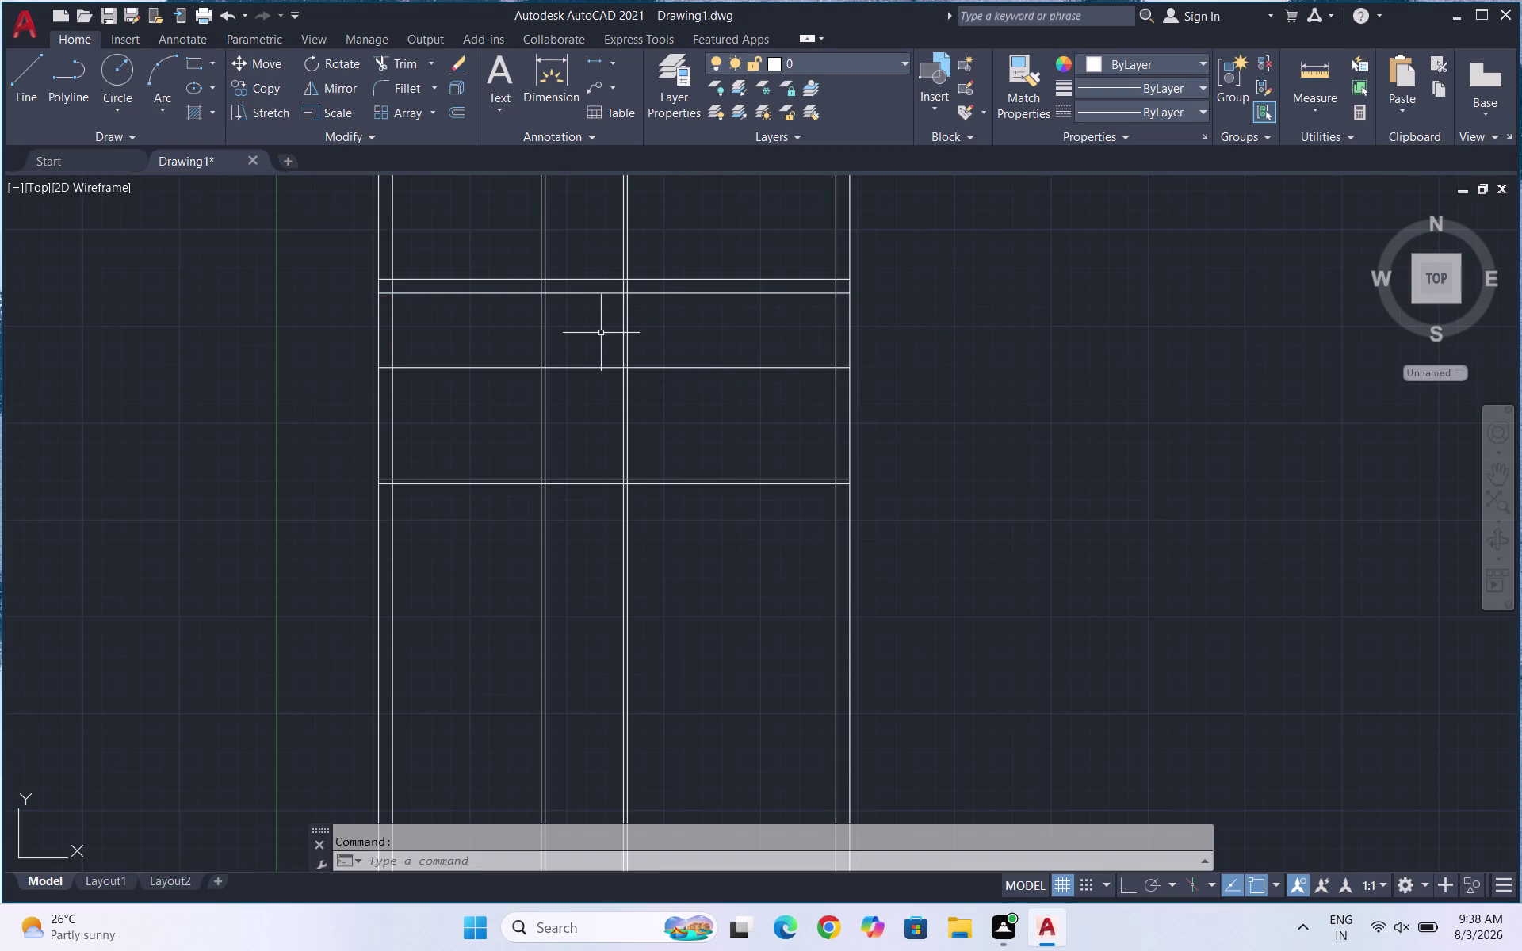
Offset the new four-foot line 3 inches downward.
key(o)
key(Return)
text(3)
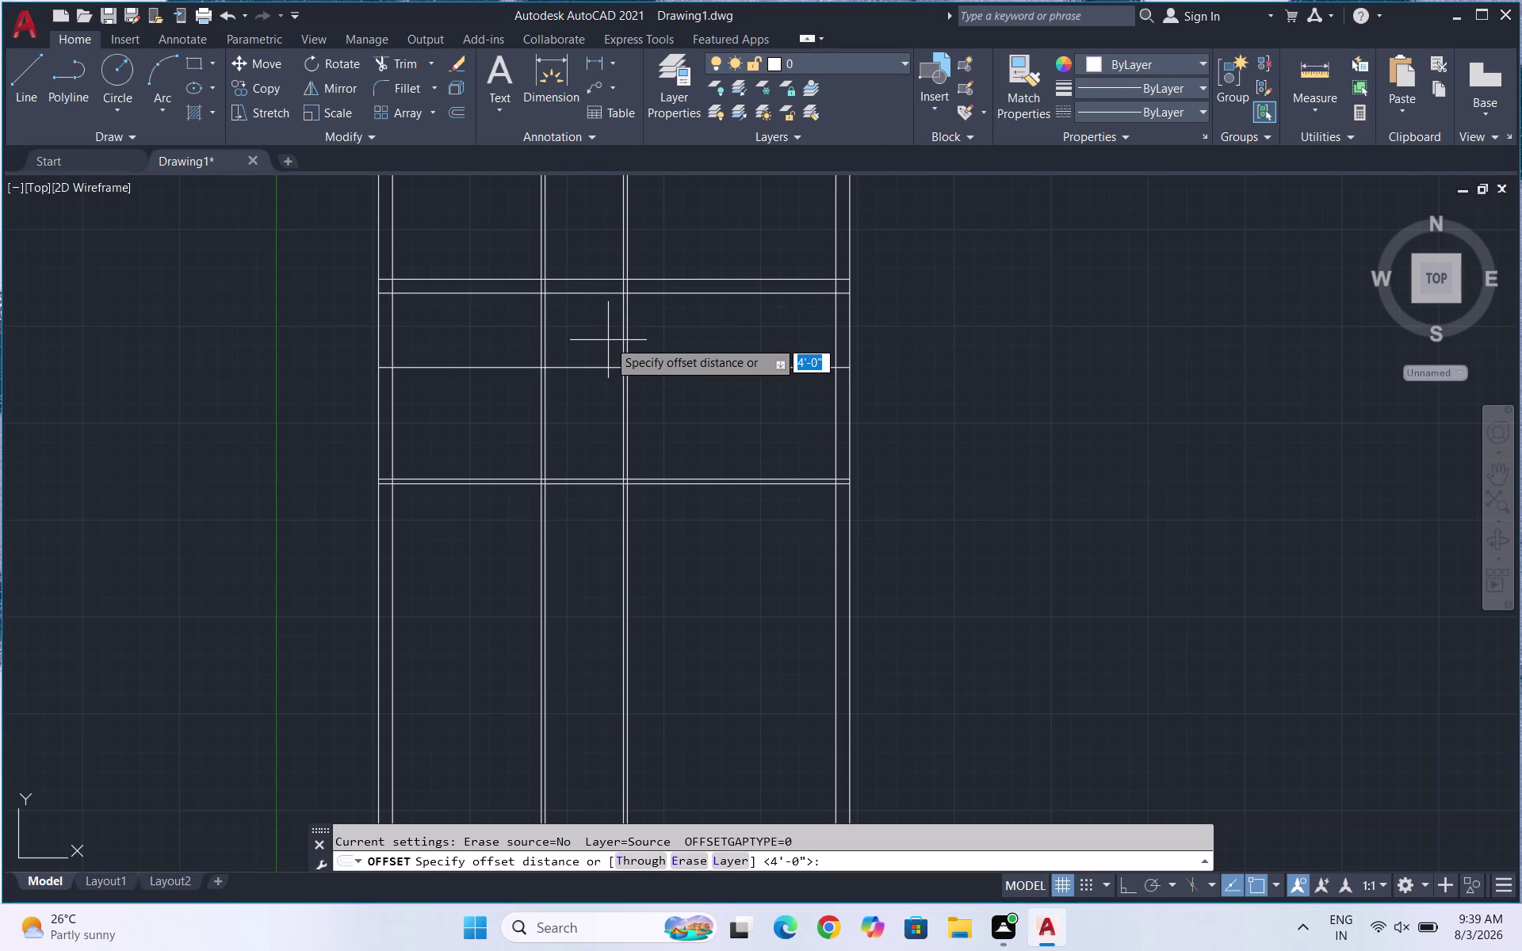
text(")
key(Return)
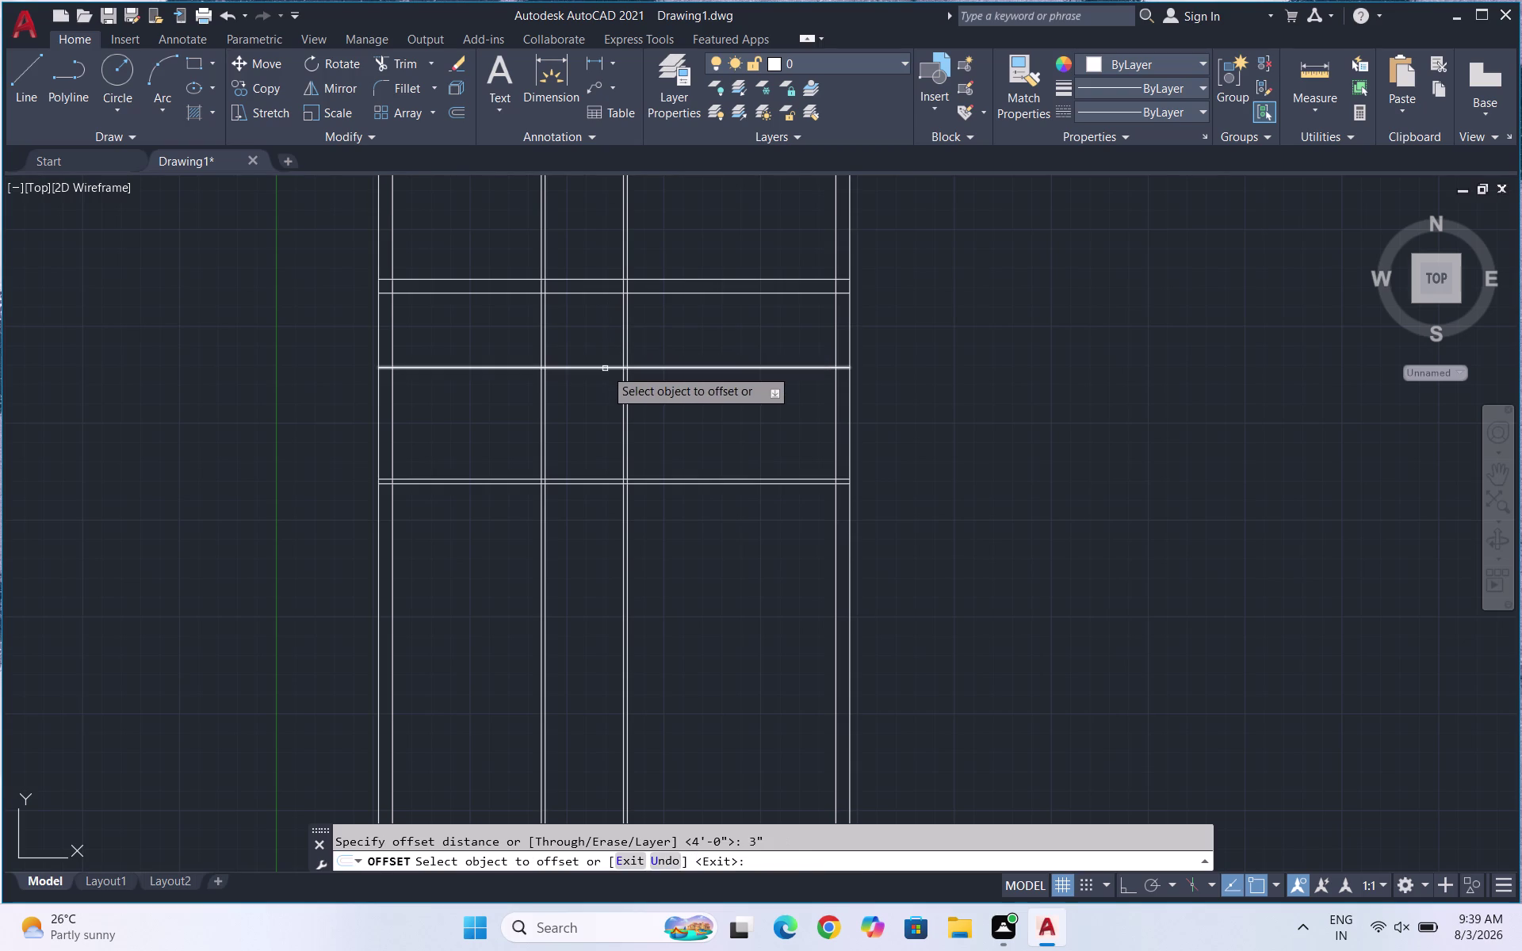
click(605, 368)
click(608, 385)
key(Escape)
key(Escape)
text(T)
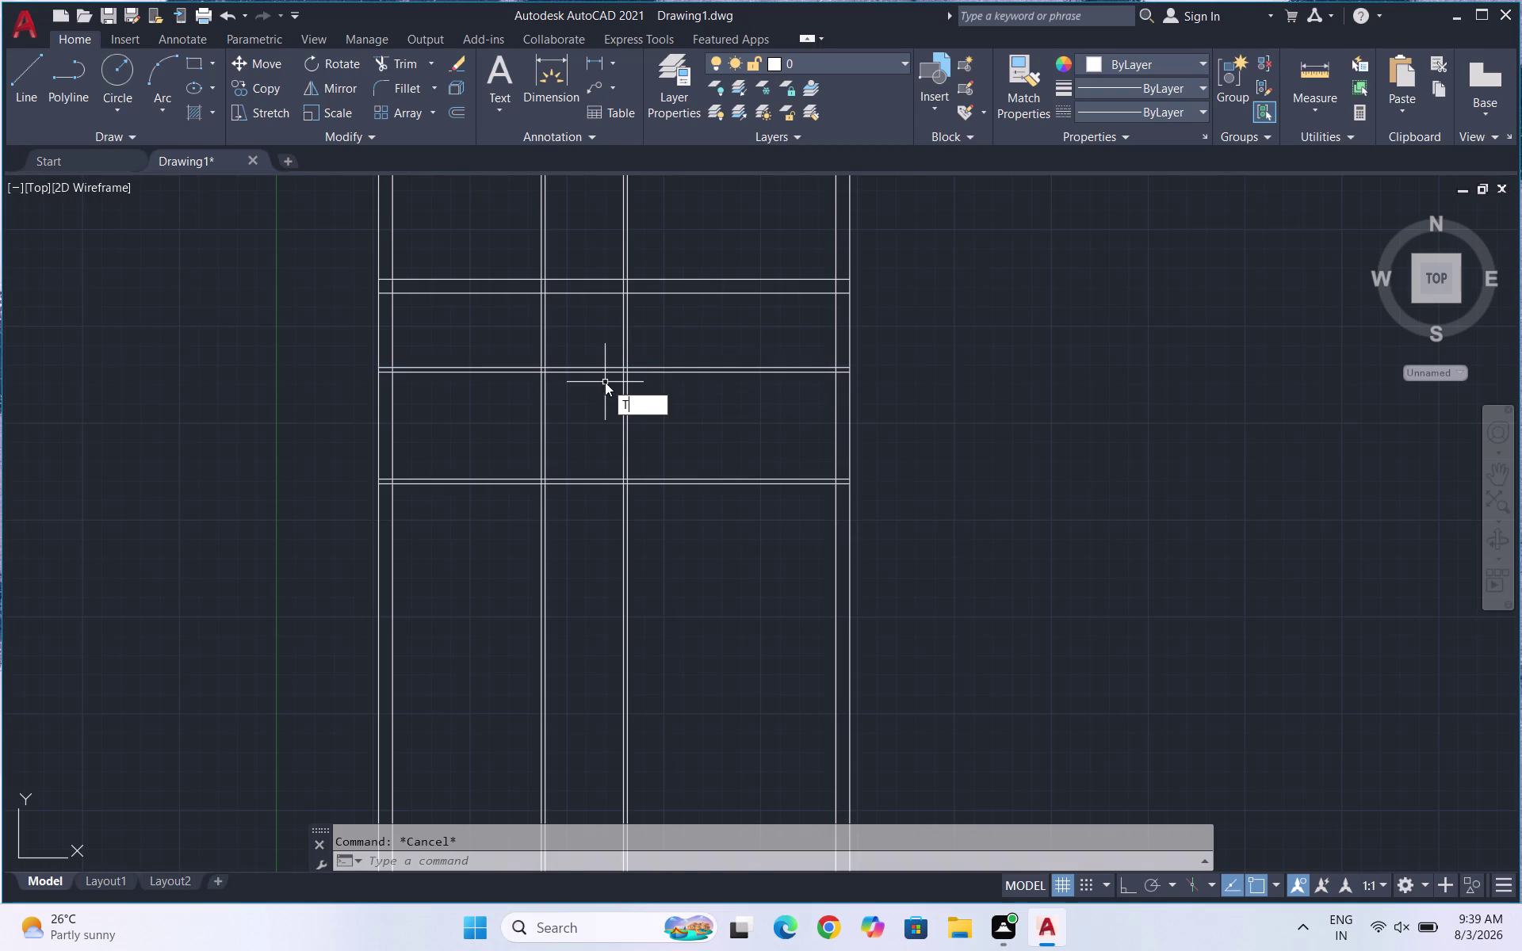
text(R)
key(Return)
key(Return)
Trim the overlapping wall lines at the left junction.
drag(490, 379, 488, 351)
scroll(up, 3)
click(375, 367)
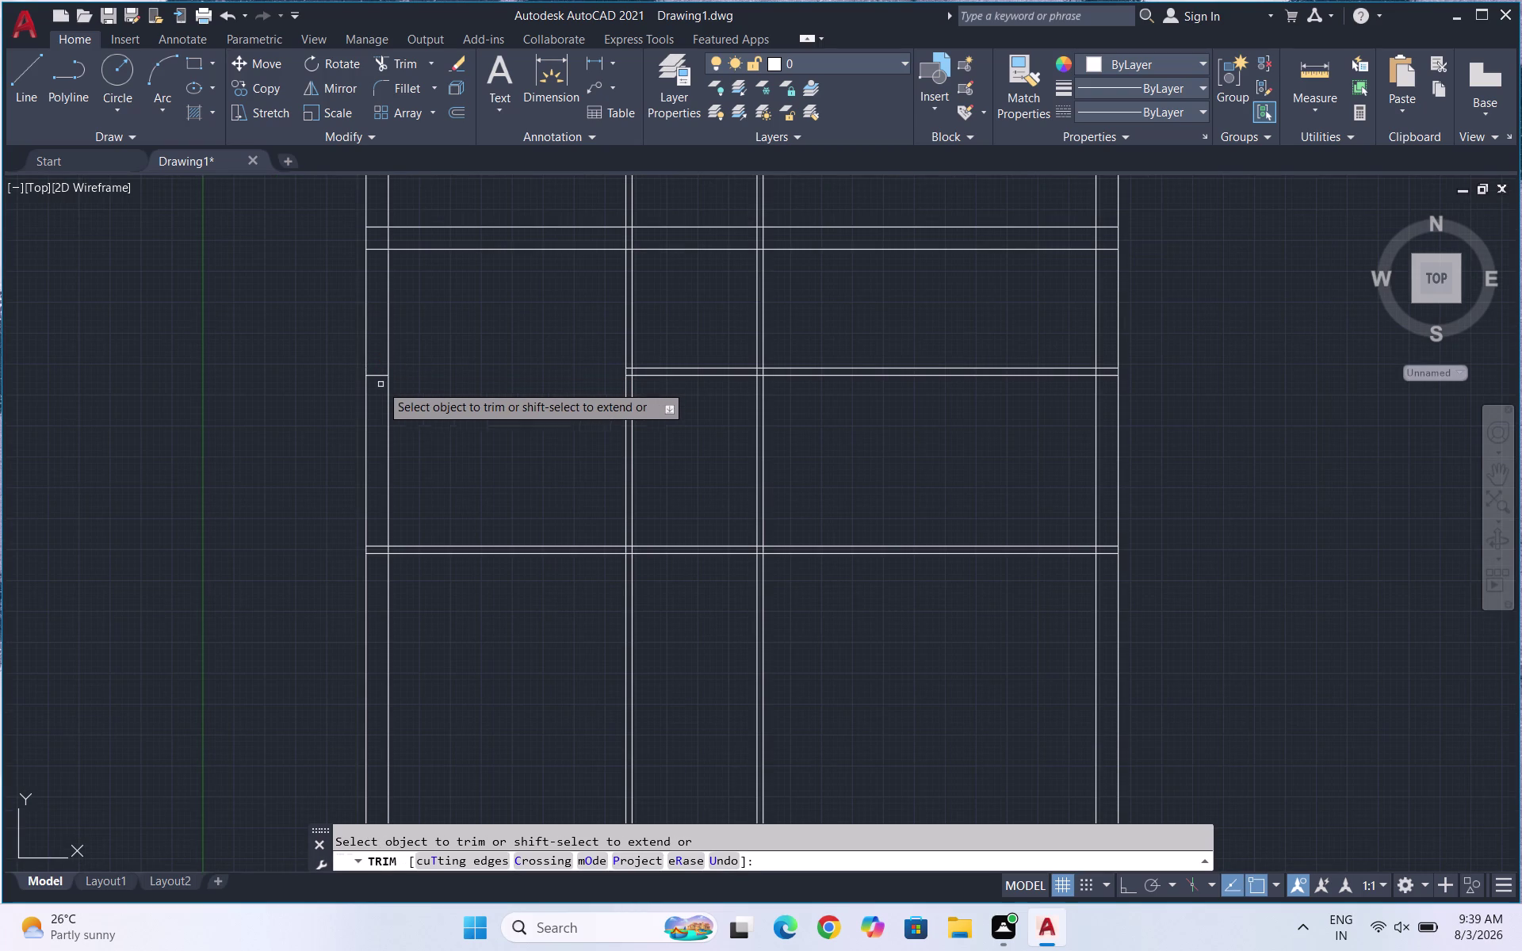
drag(382, 356, 384, 390)
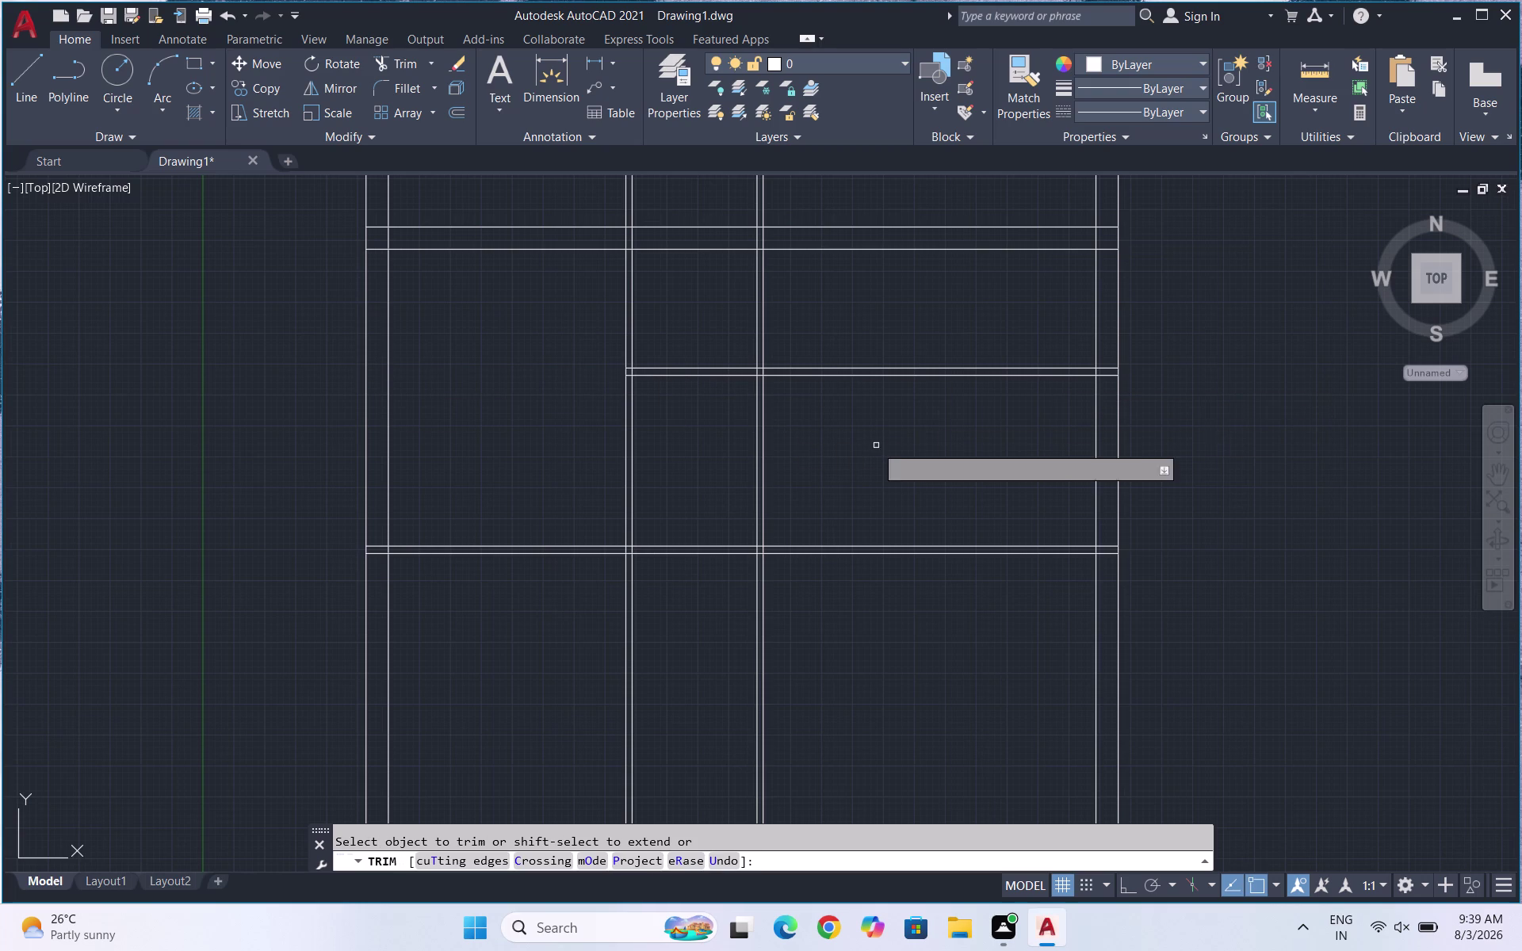
Trim the double line in the right room, undoing the right-wall opening cut.
drag(876, 444, 861, 339)
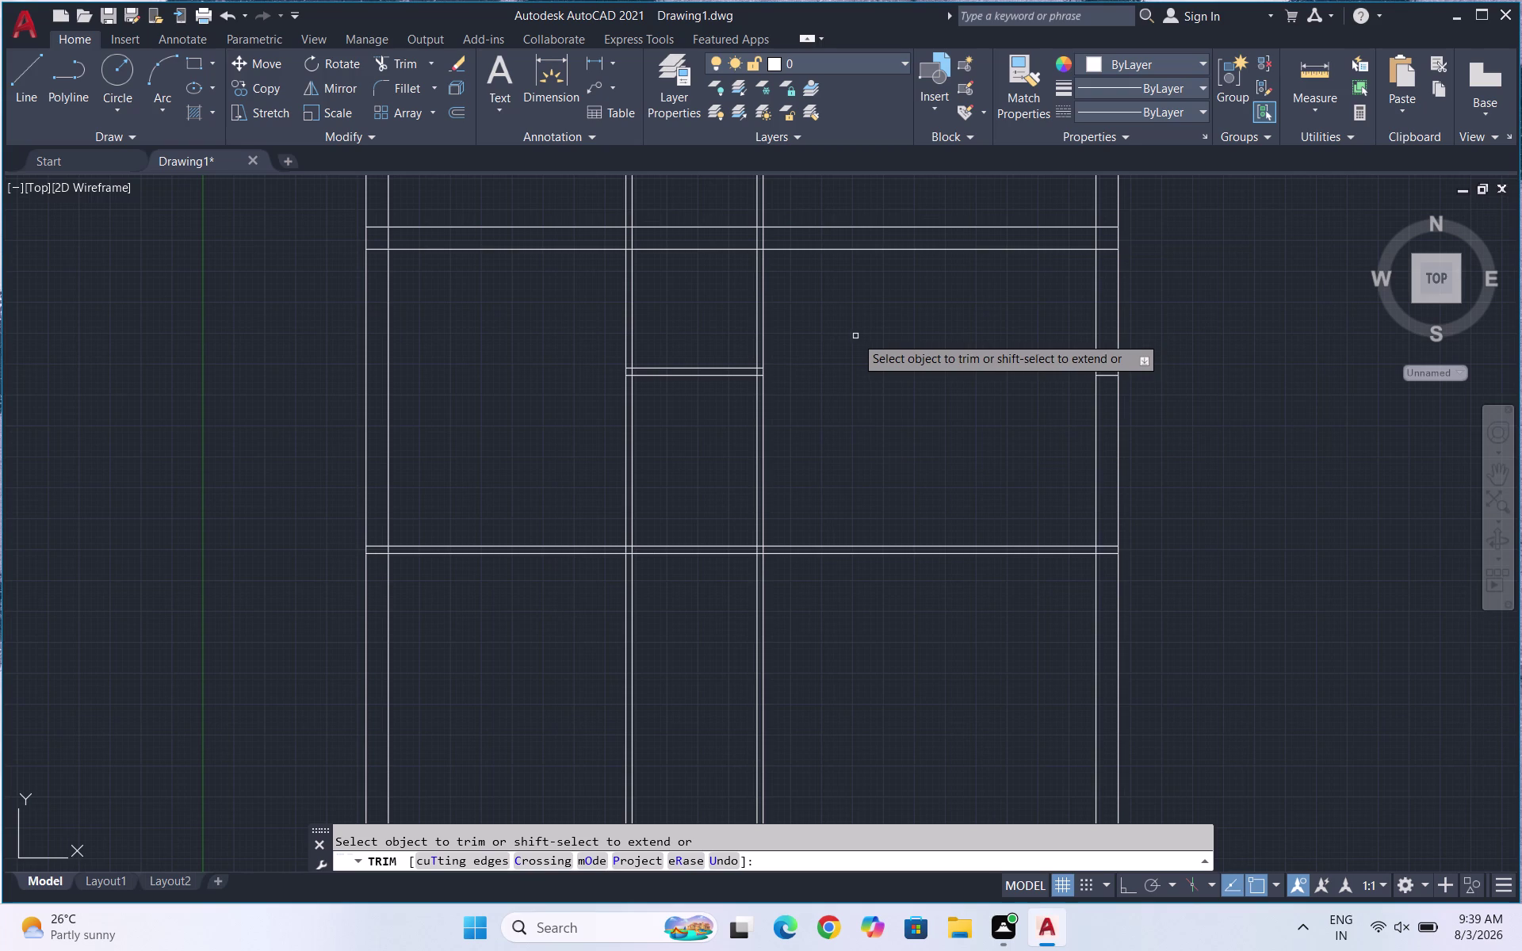
scroll(up, 3)
scroll(up, 3)
scroll(down, 3)
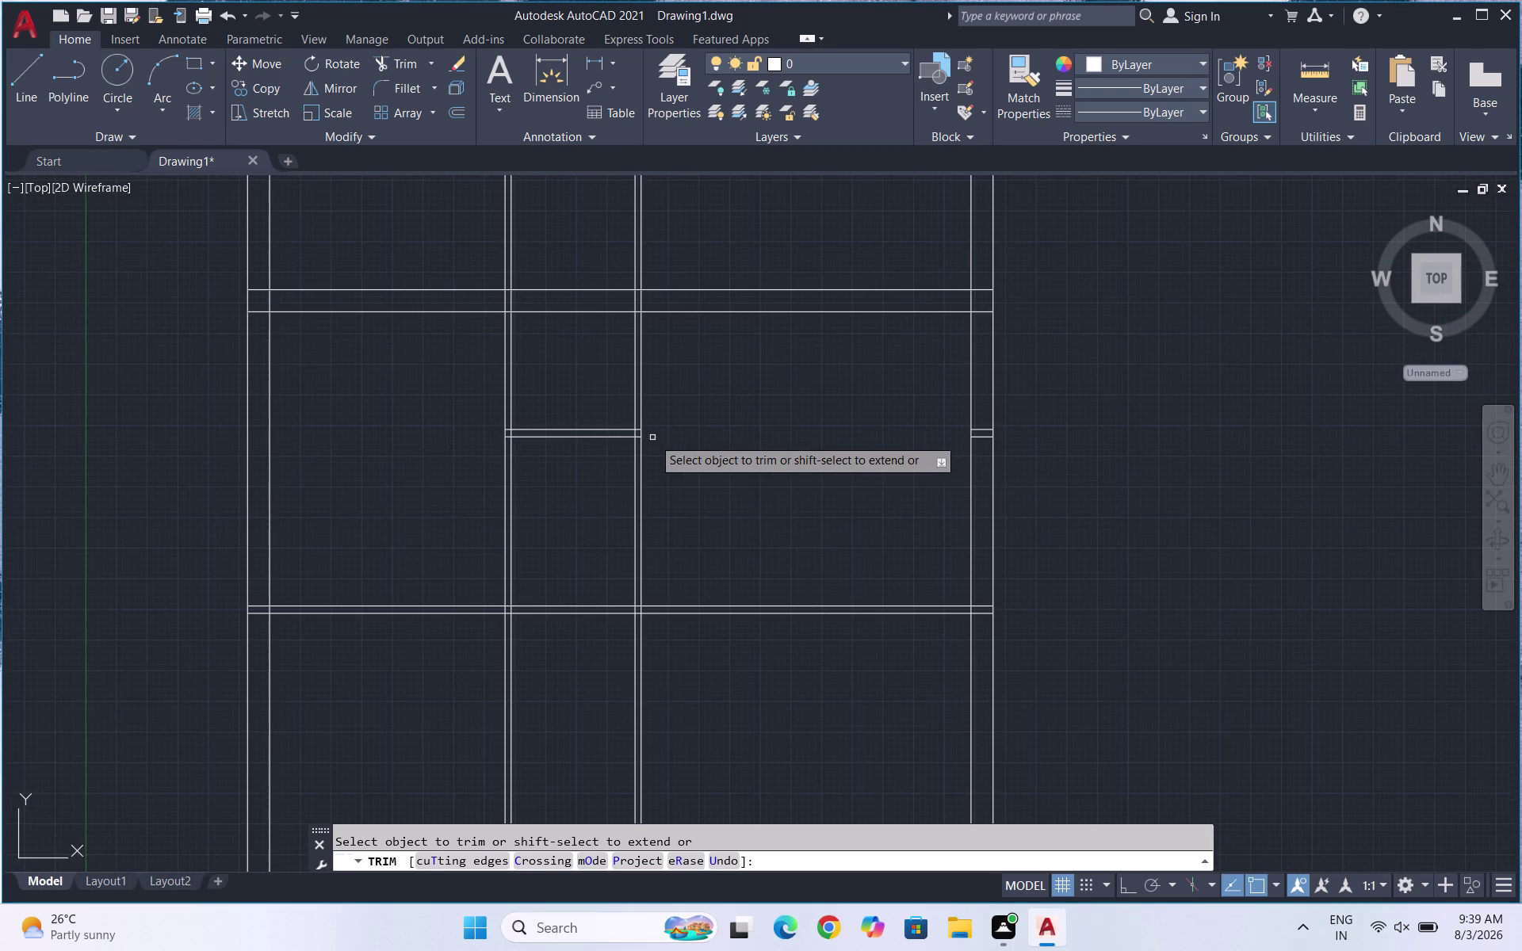
drag(985, 437, 988, 406)
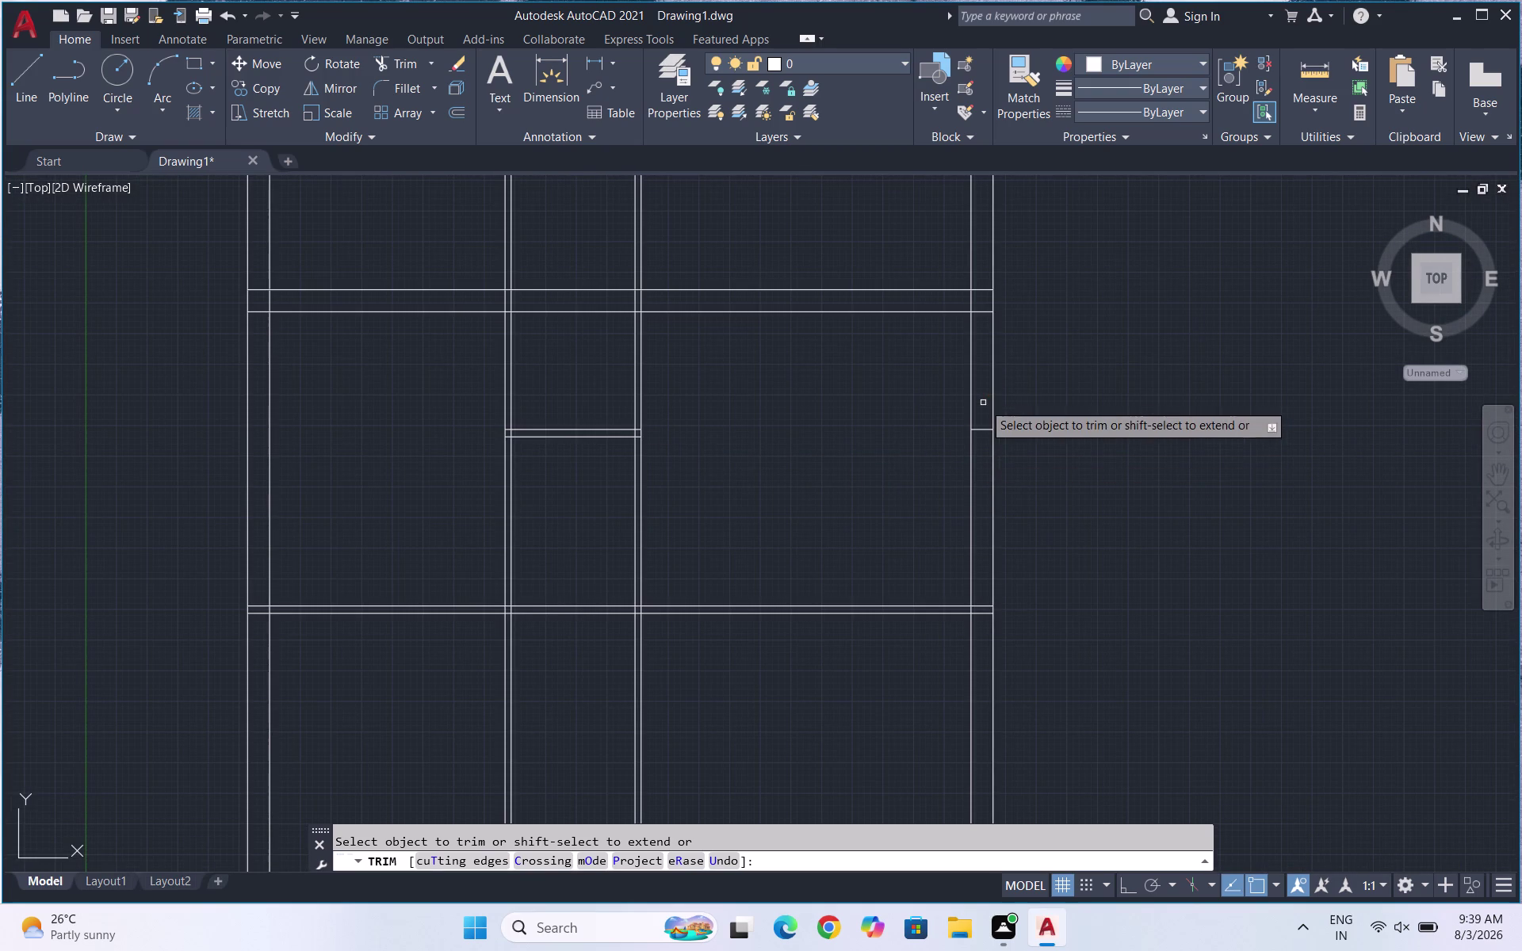
drag(983, 404, 994, 433)
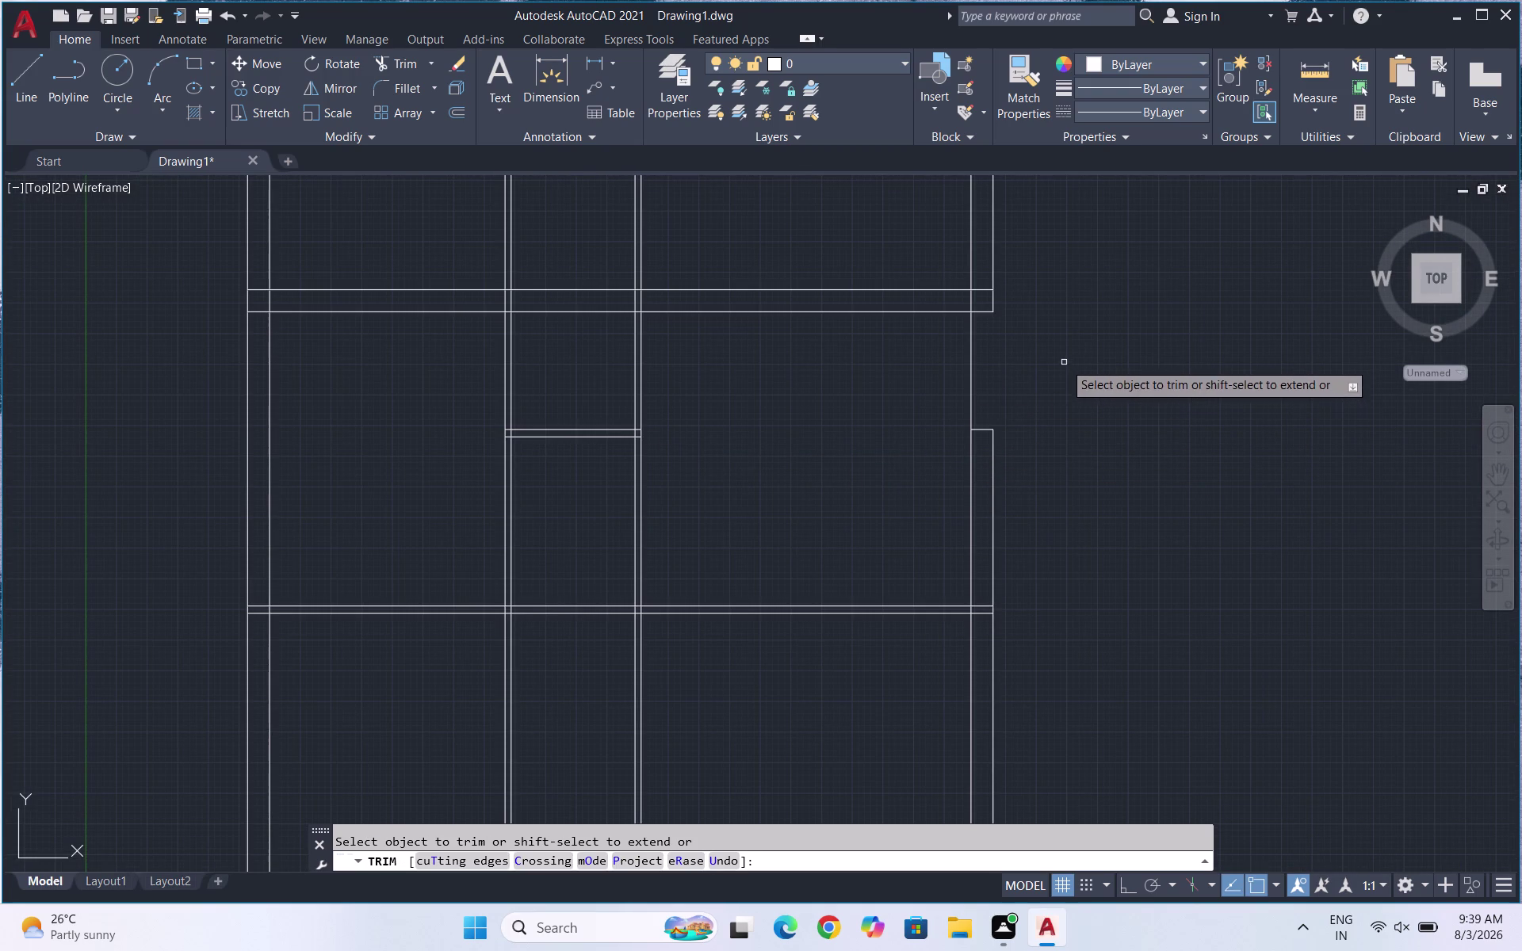
key(ctrl+z)
click(980, 430)
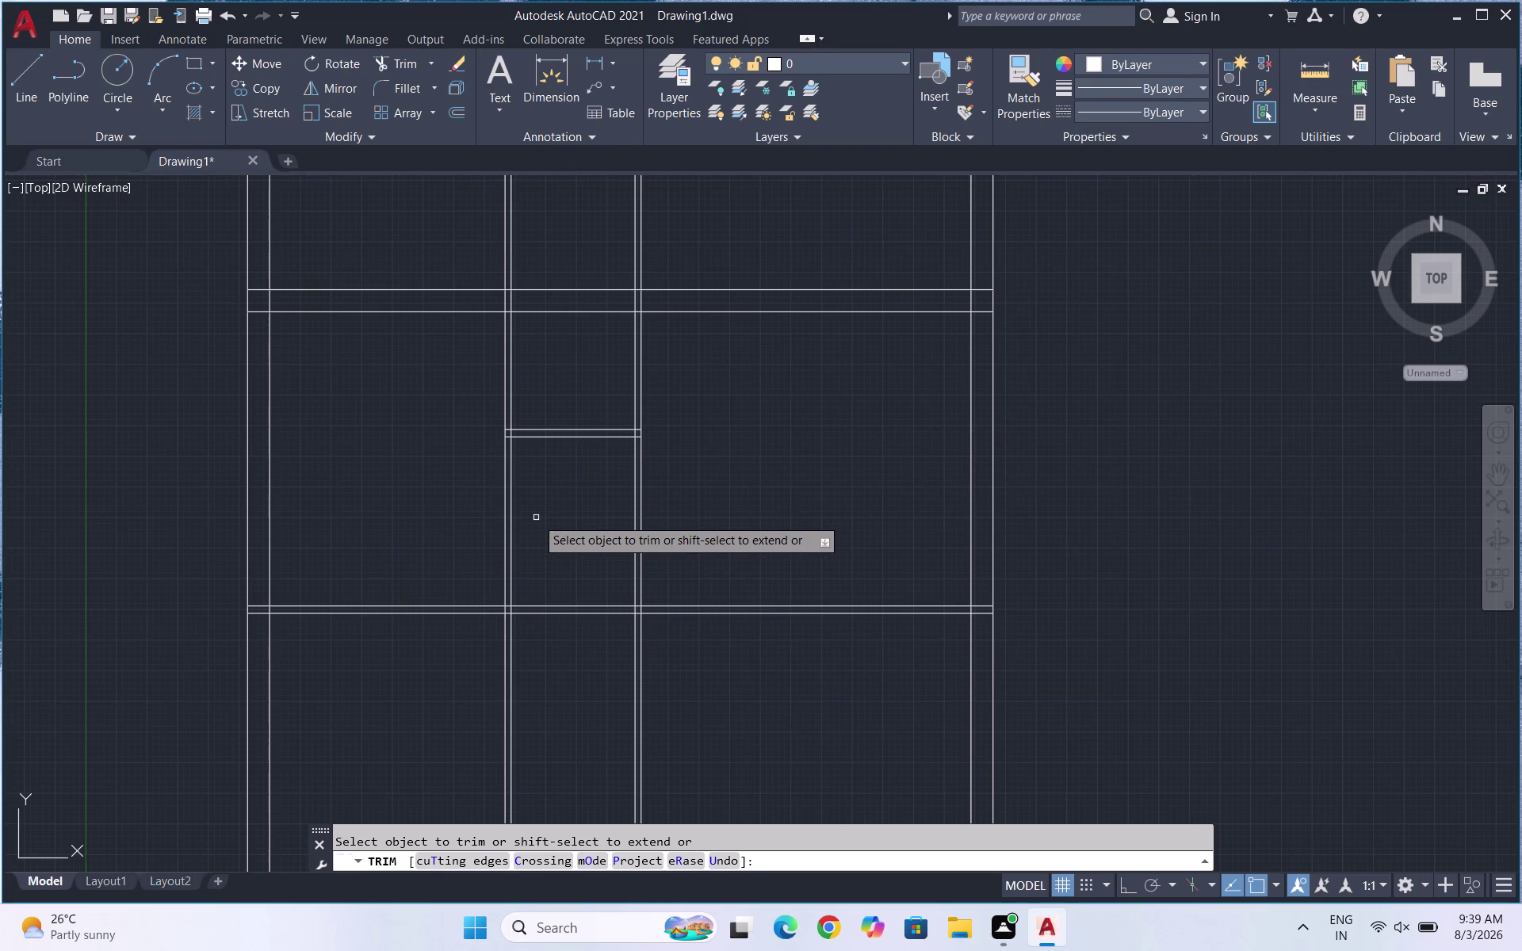
scroll(down, 3)
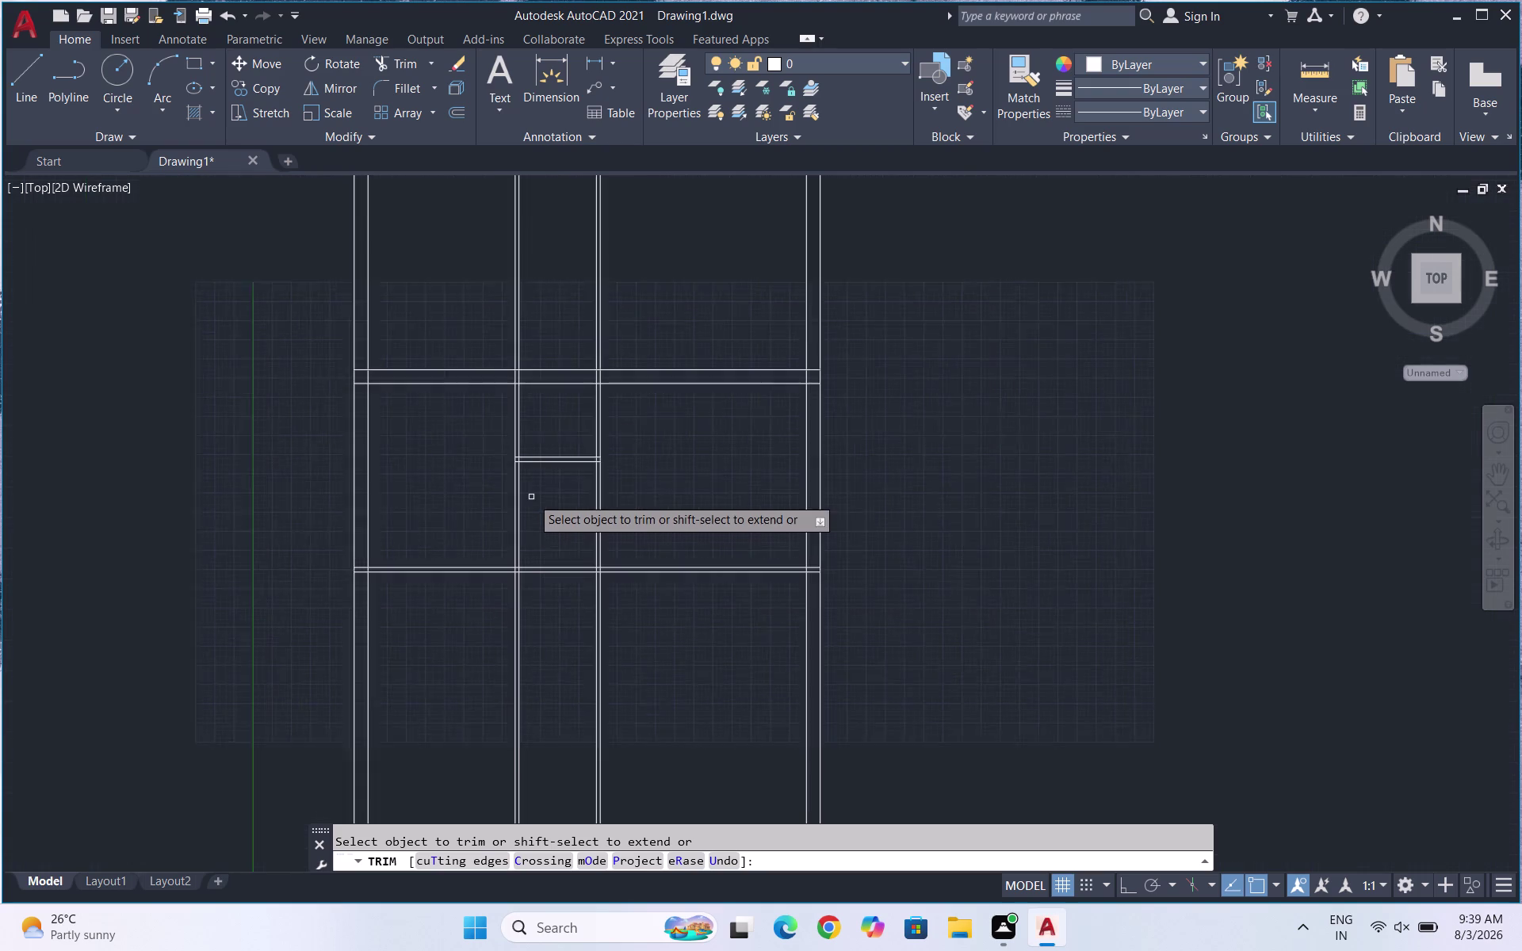
scroll(down, 3)
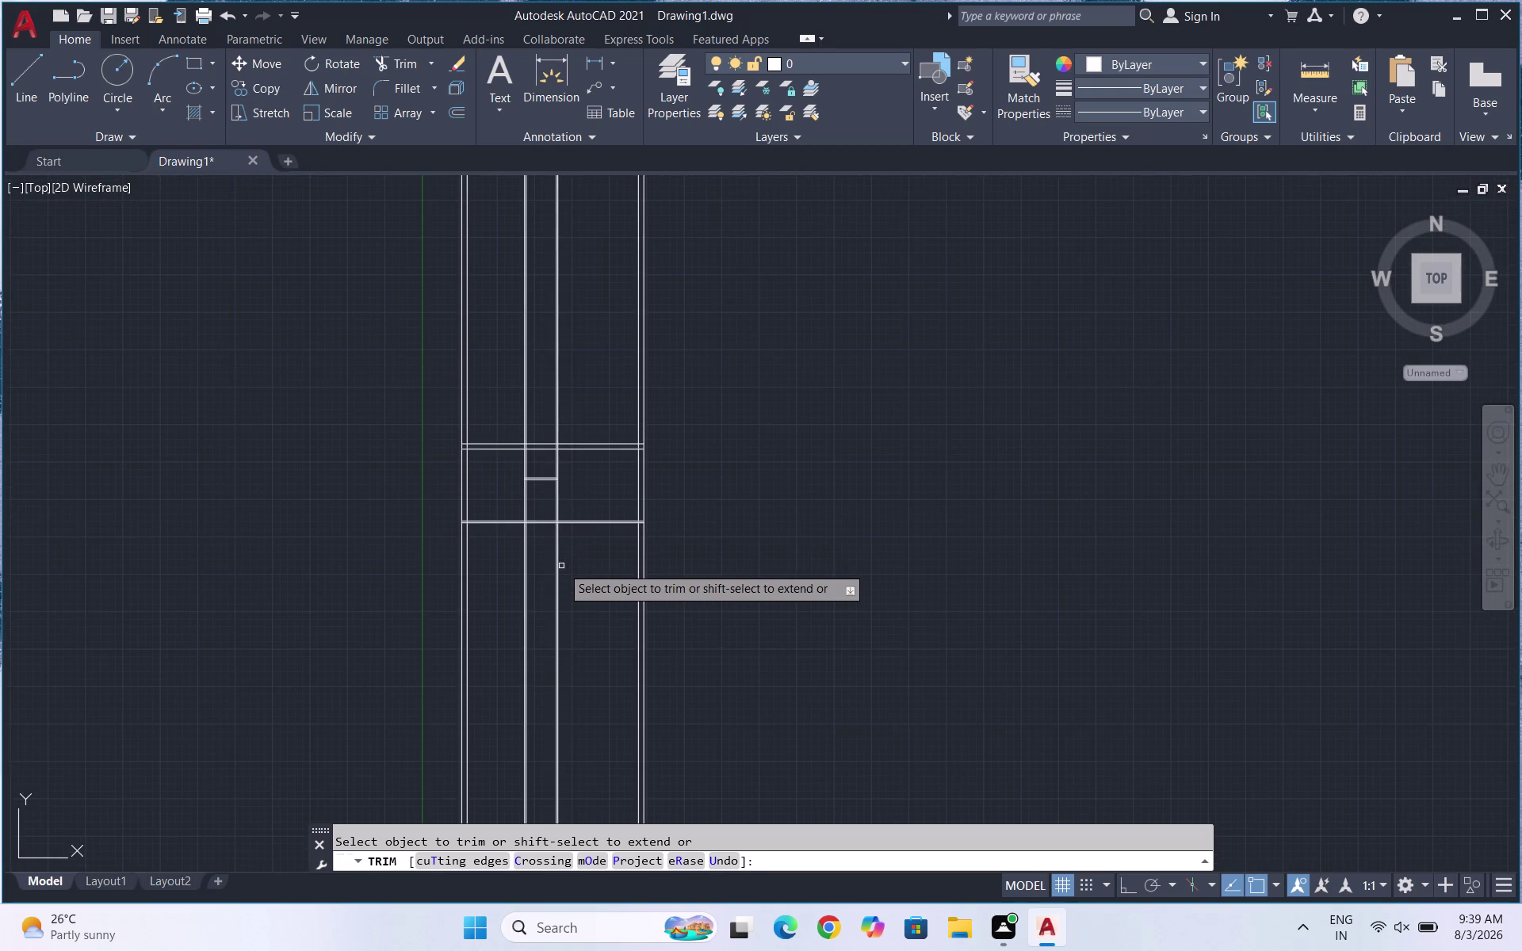
scroll(up, 3)
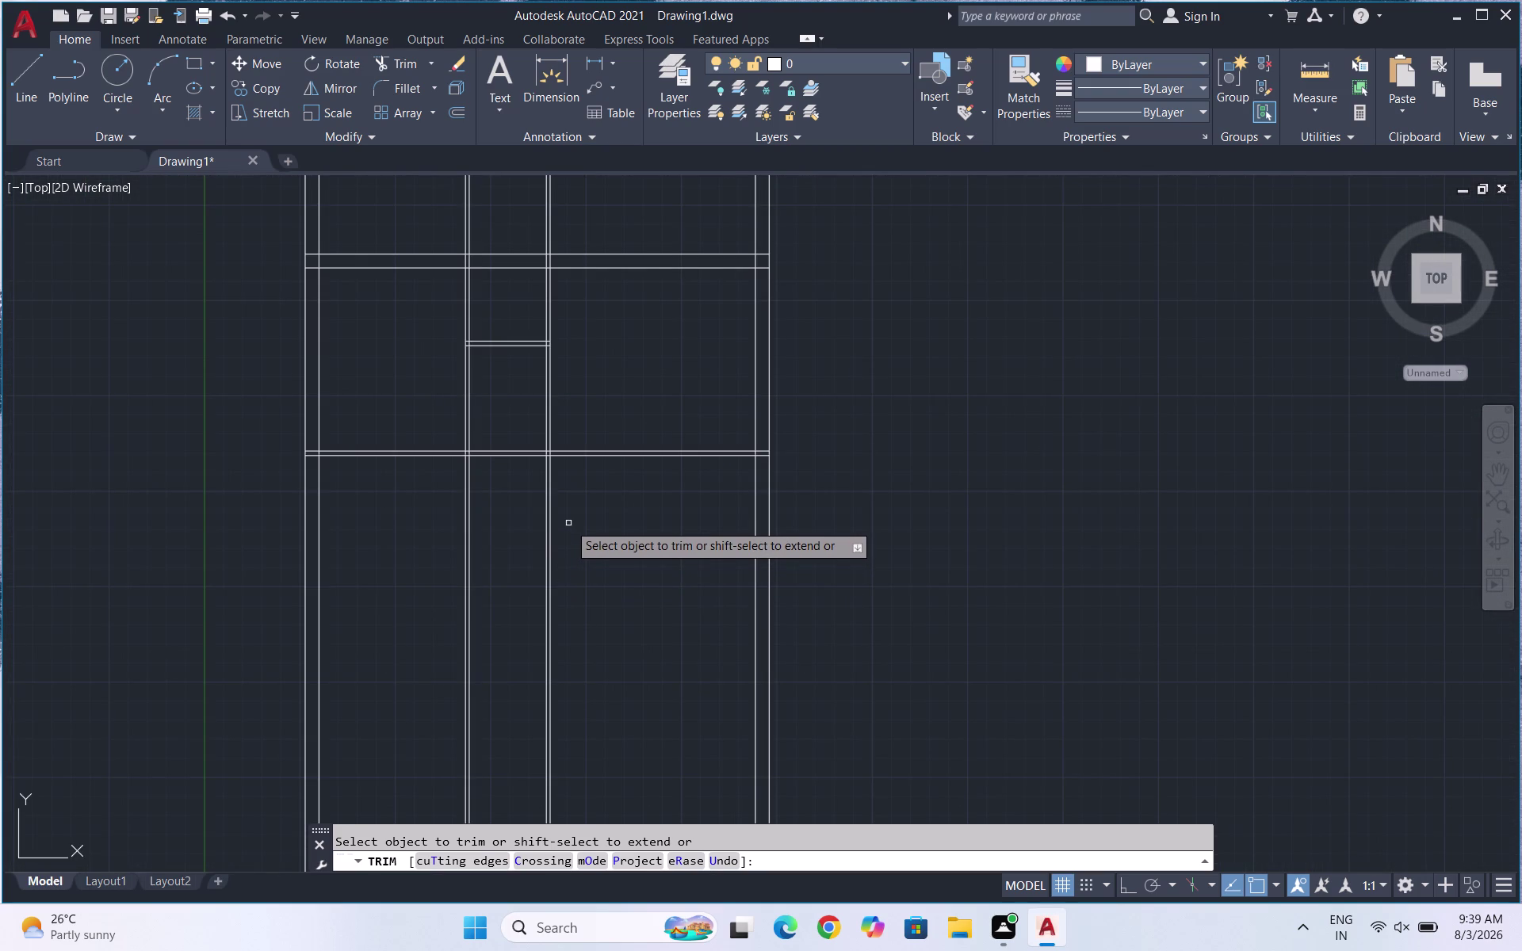
key(Escape)
key(Escape)
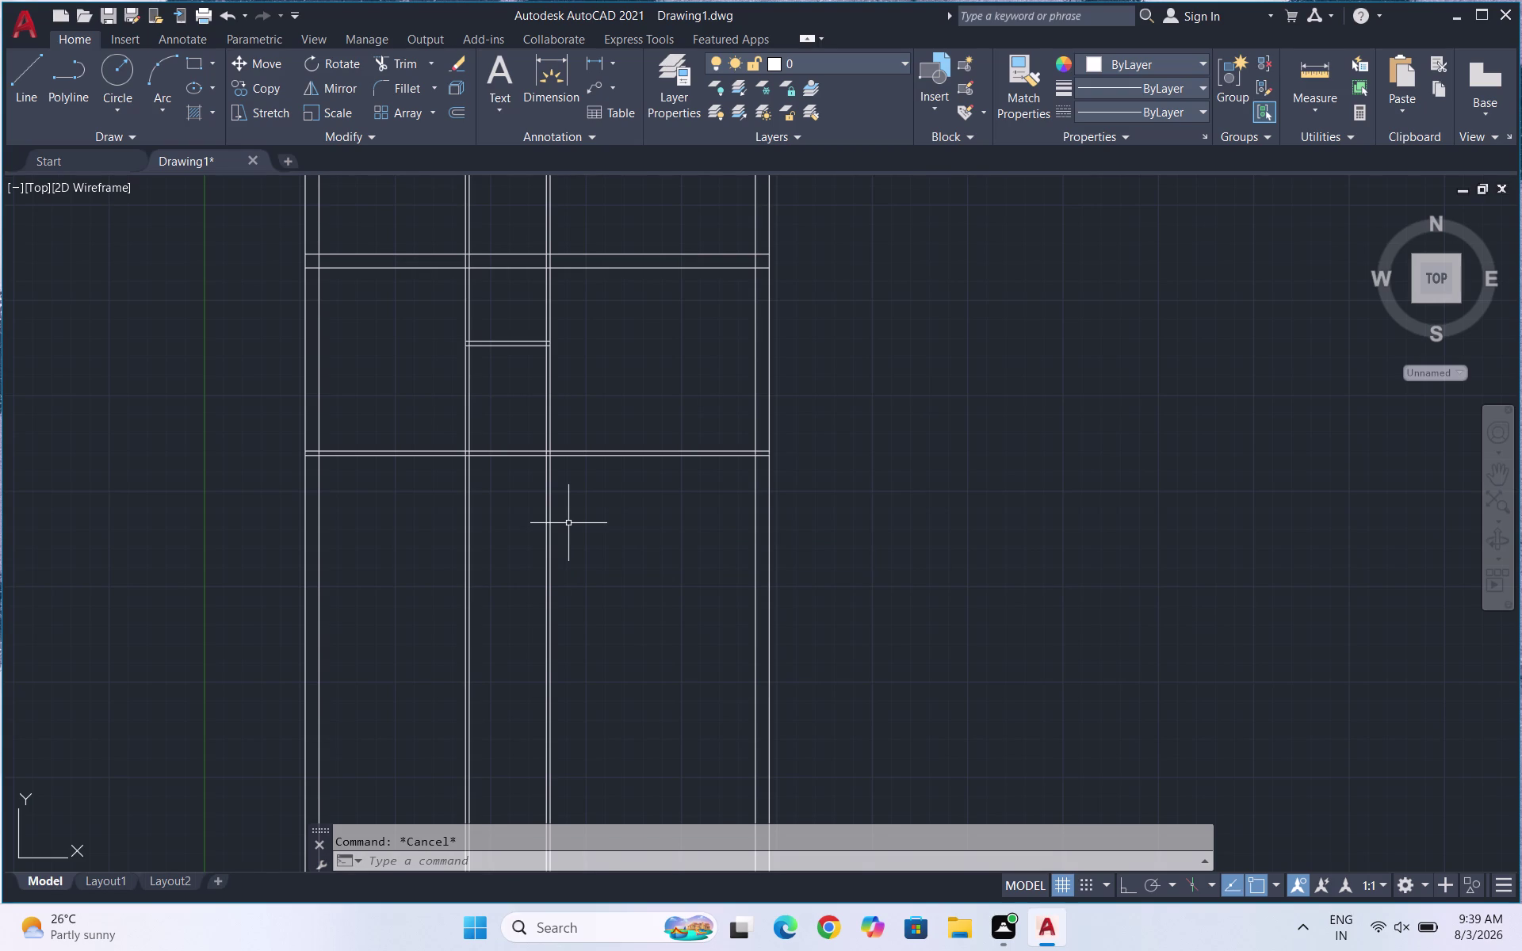
Offset the left wall line 13 feet to the right.
scroll(up, 3)
key(Escape)
key(Escape)
key(Escape)
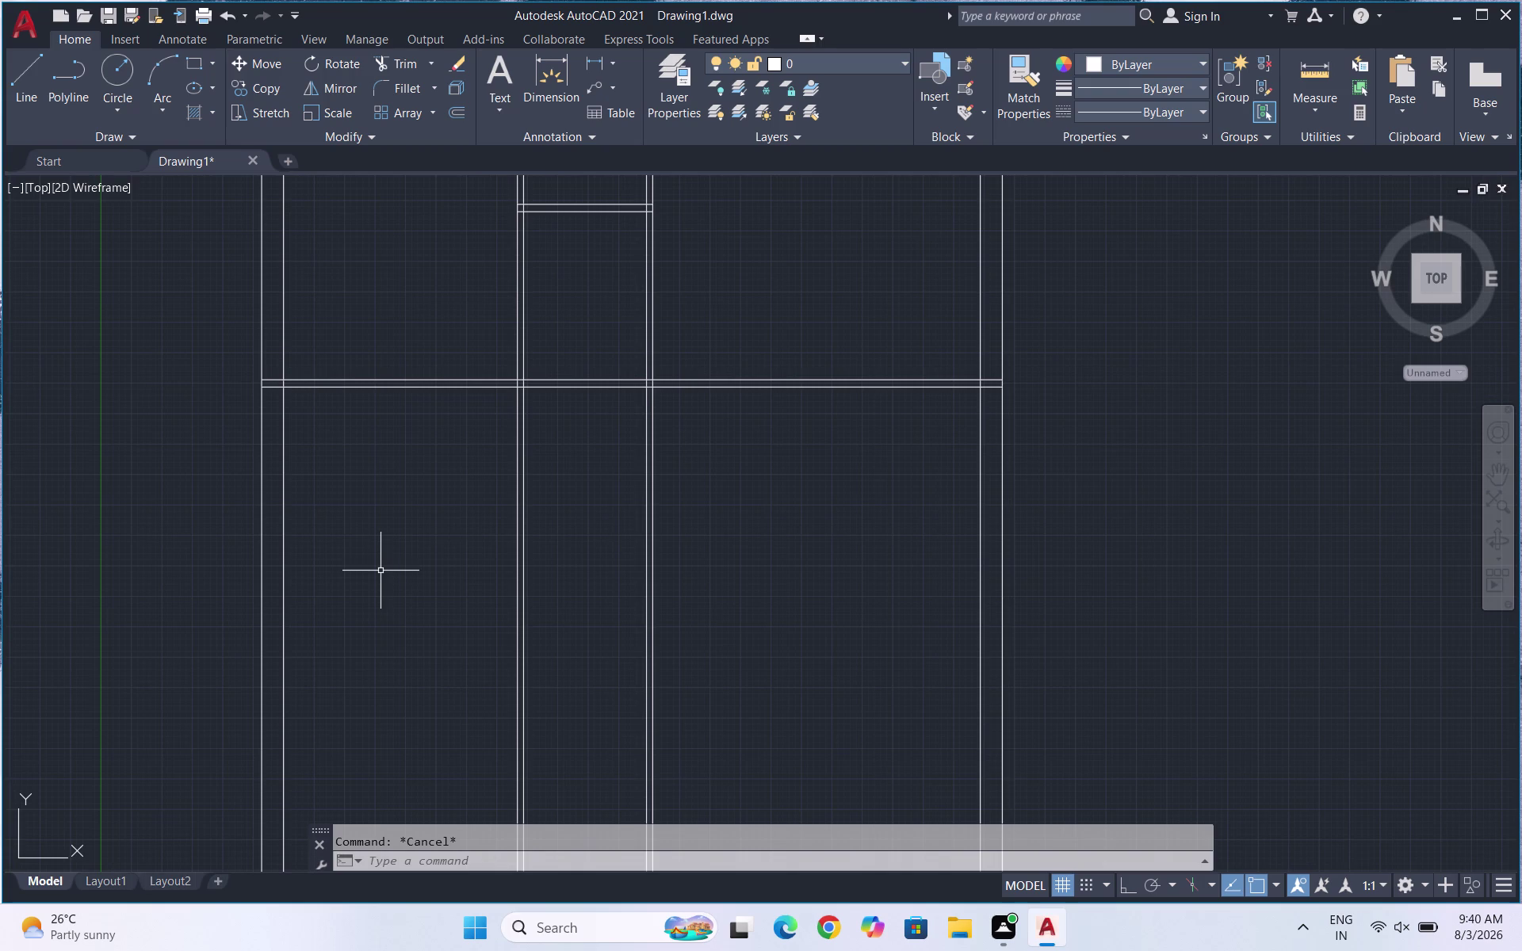
key(o)
key(Return)
key(1)
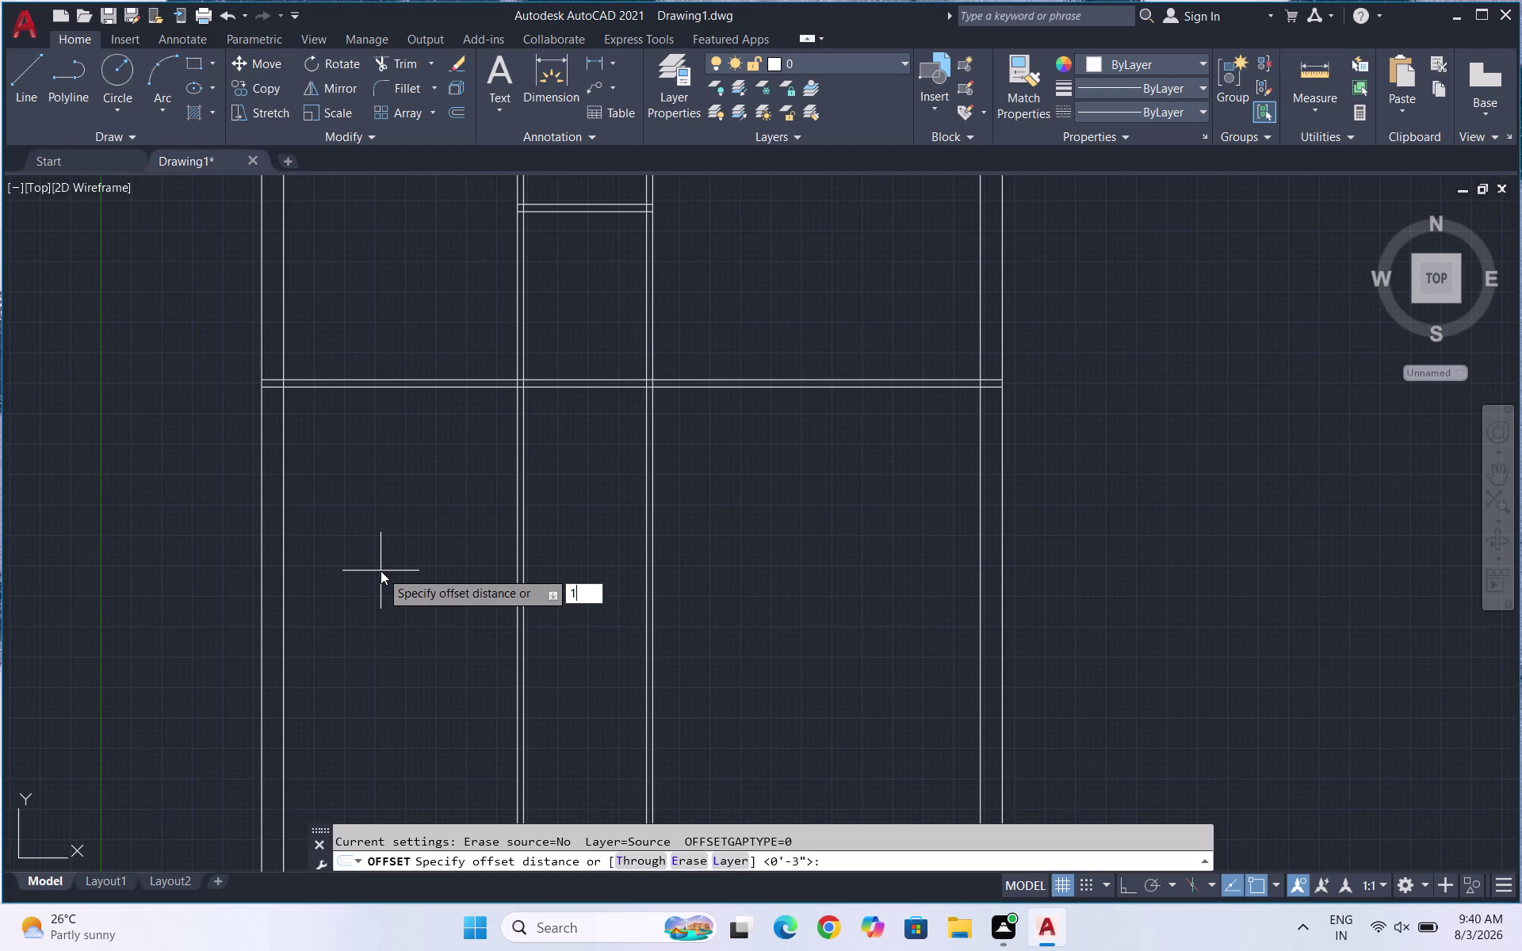
text(3')
key(Return)
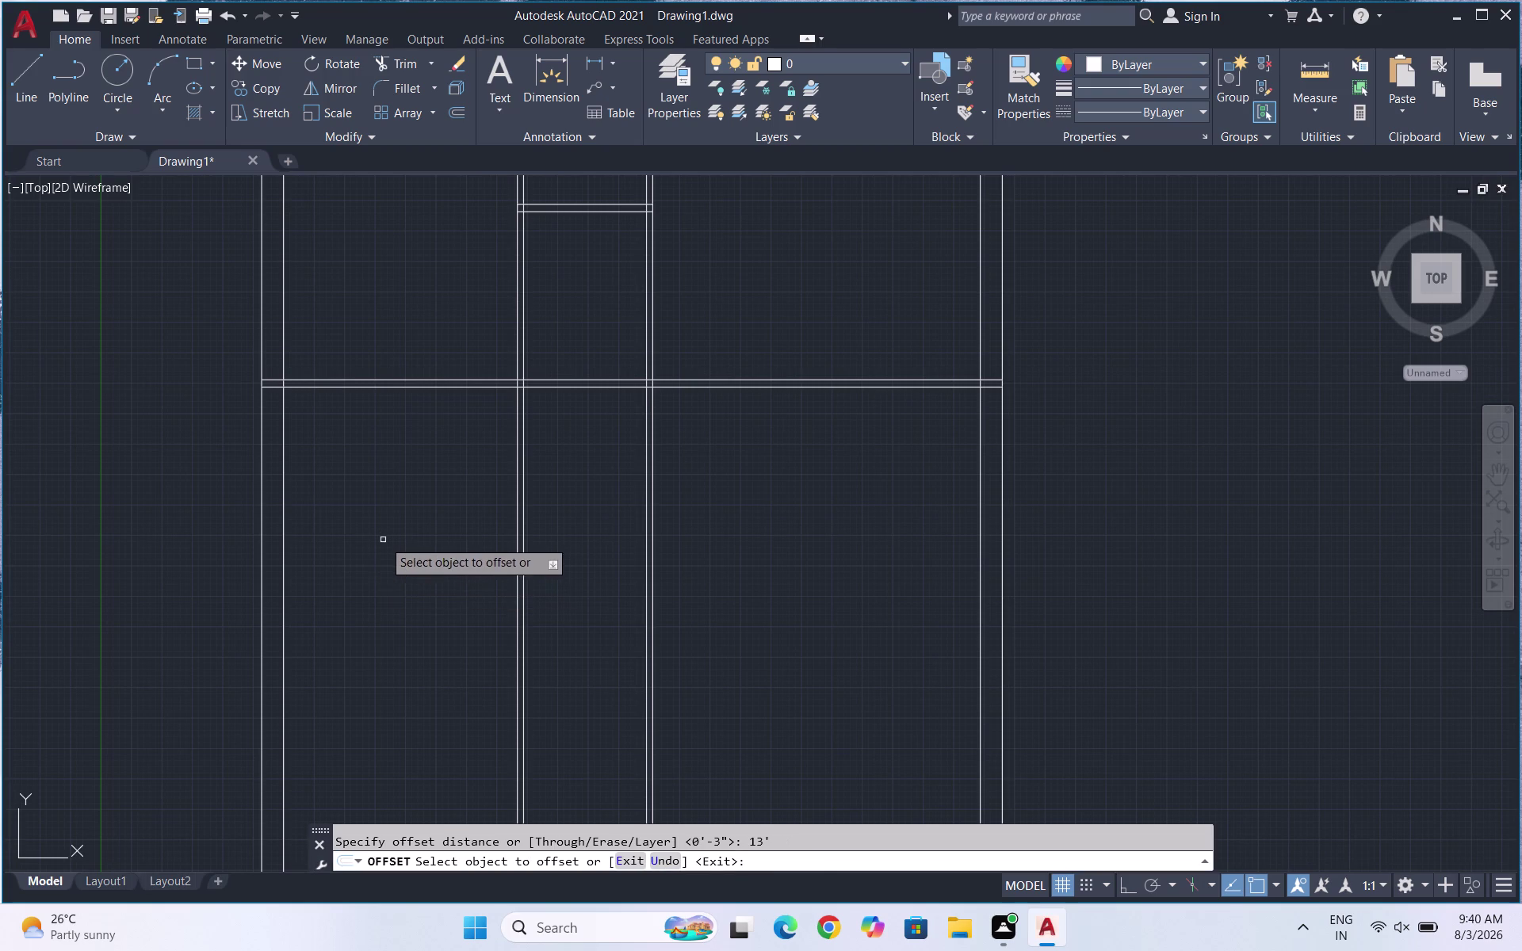
click(284, 564)
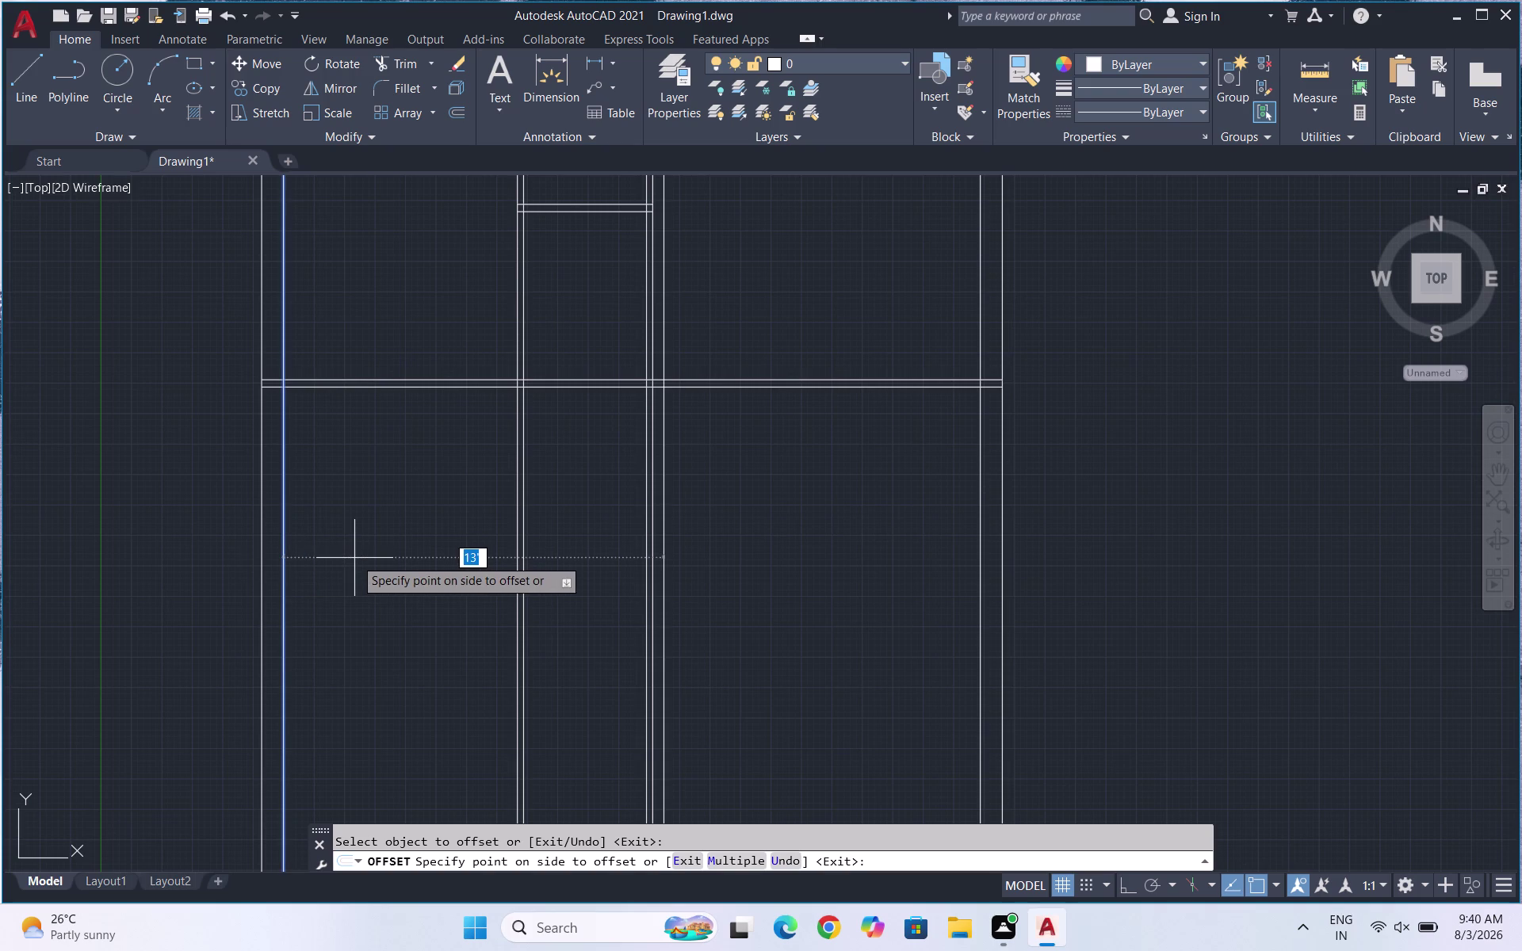
click(354, 558)
key(Escape)
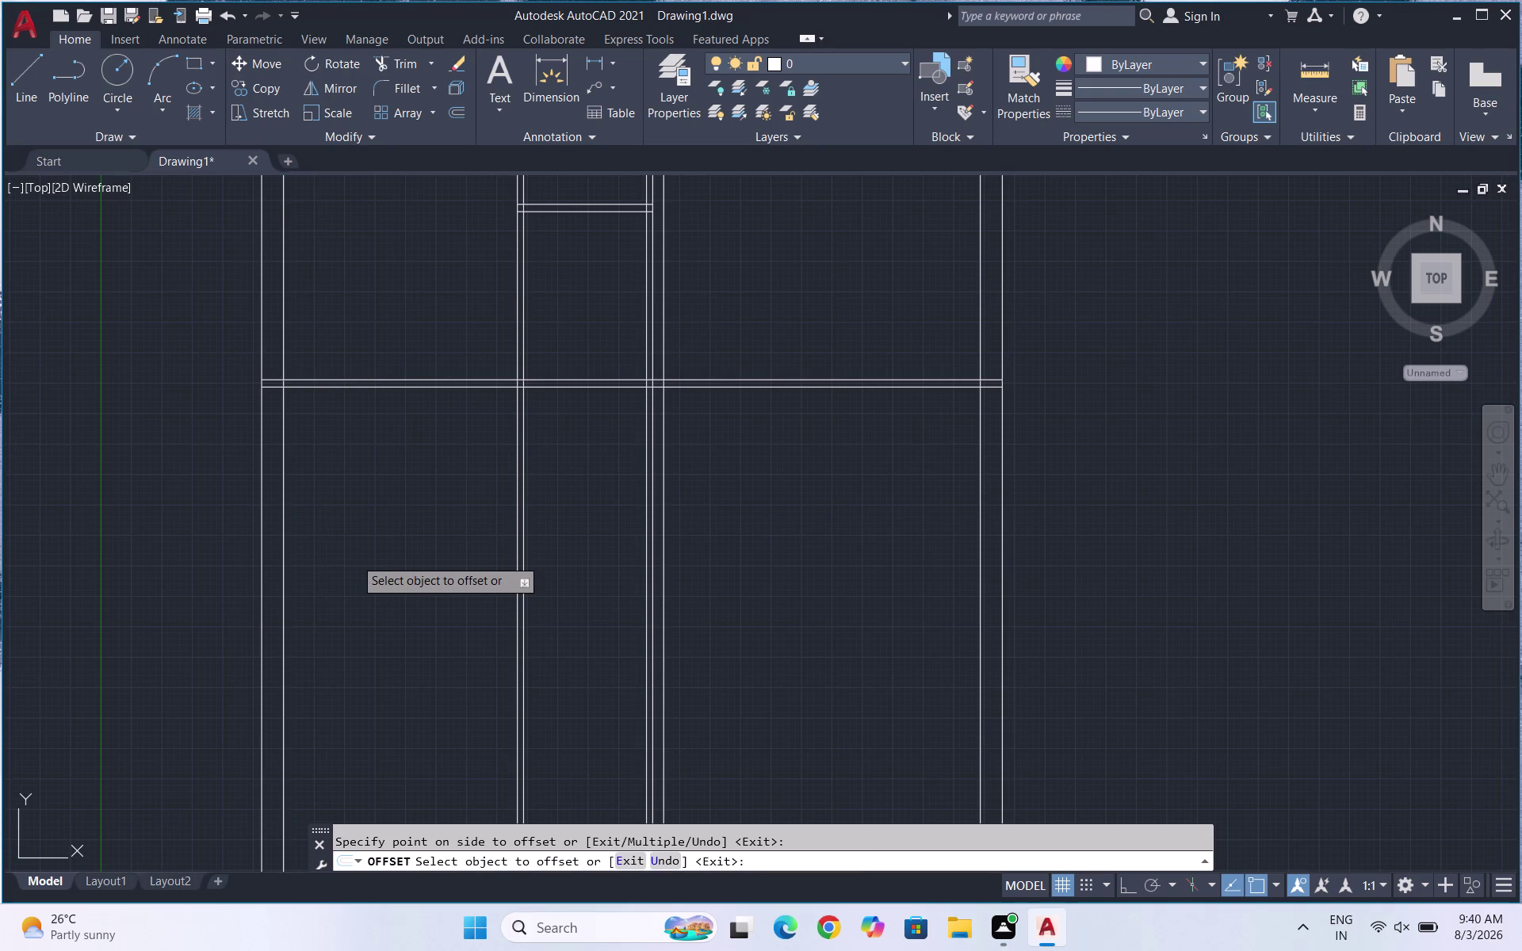
key(o)
key(Return)
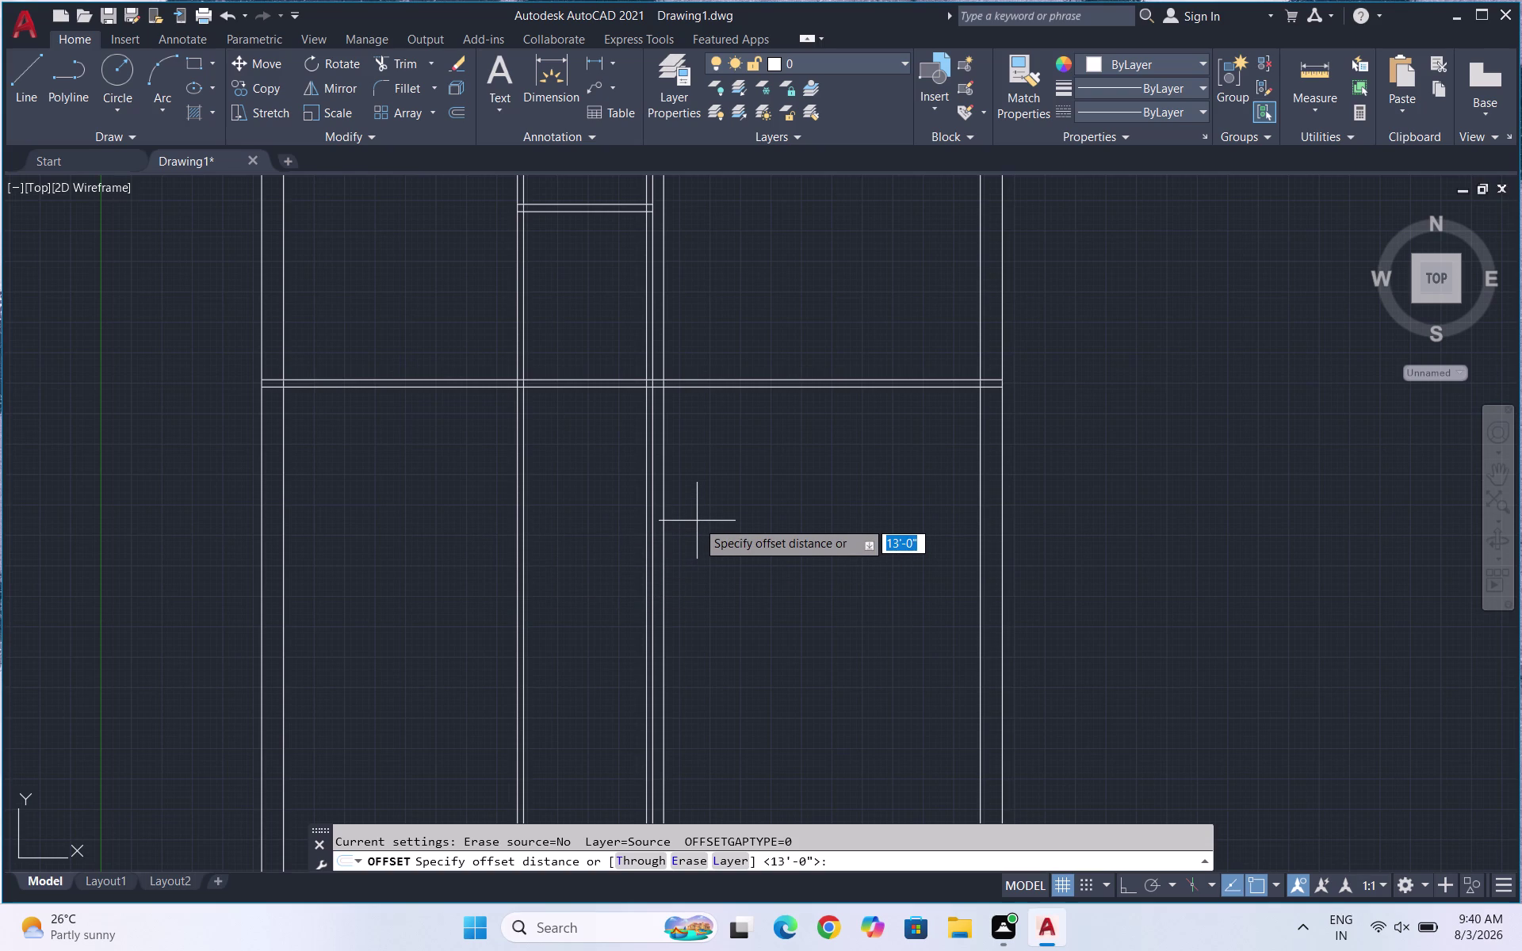
Offset the new wall line 3 inches to the right.
key(shift+quotedbl)
key(BackSpace)
text(3")
key(Return)
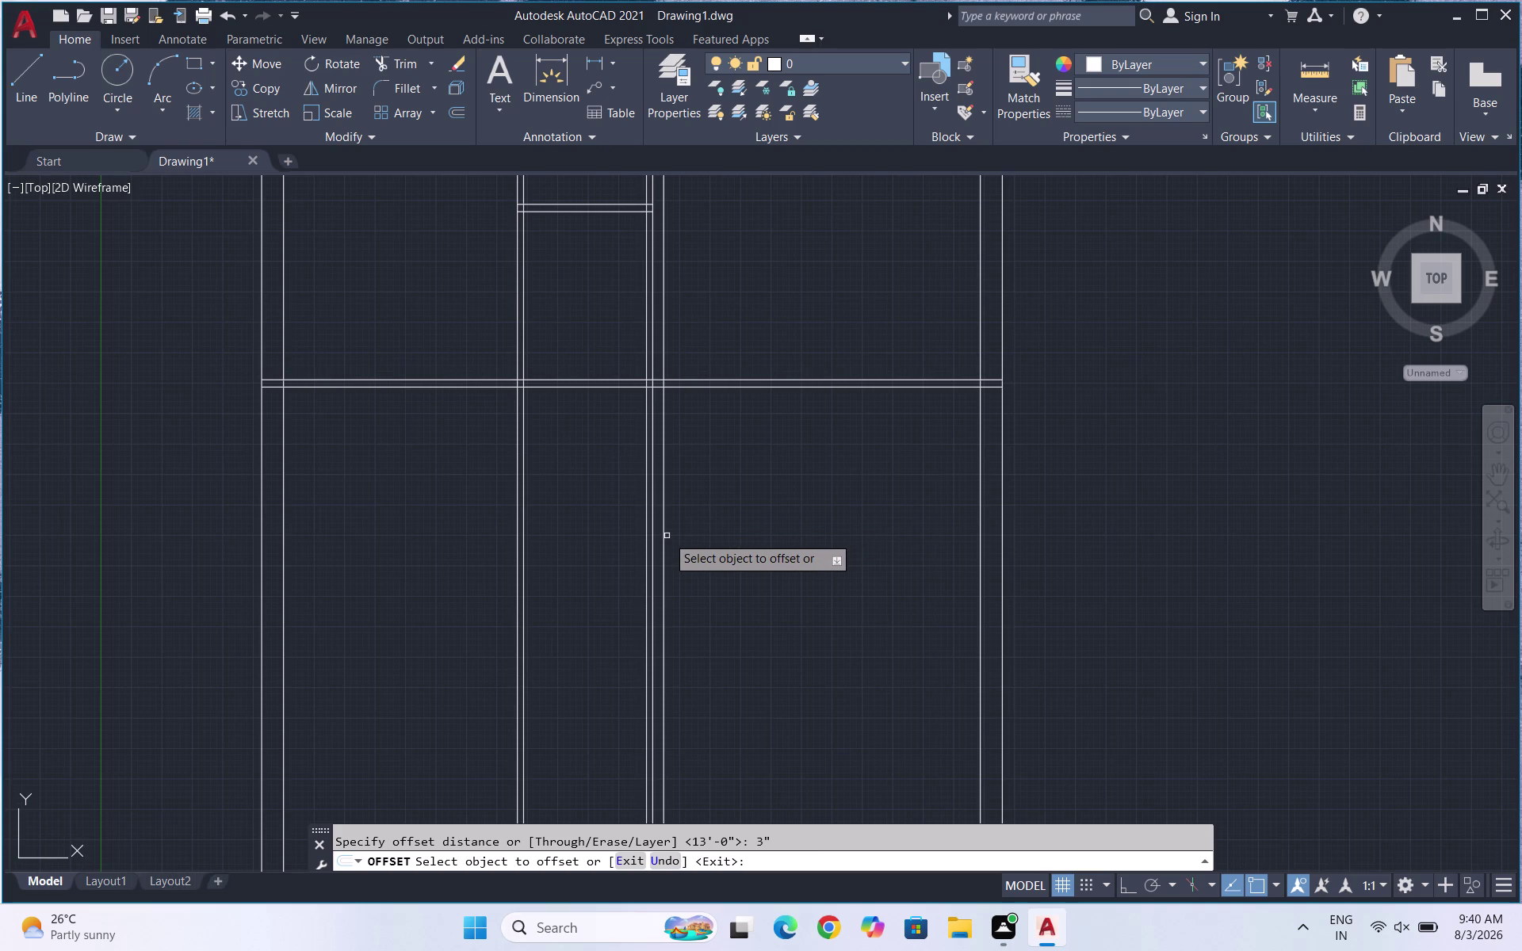
click(664, 537)
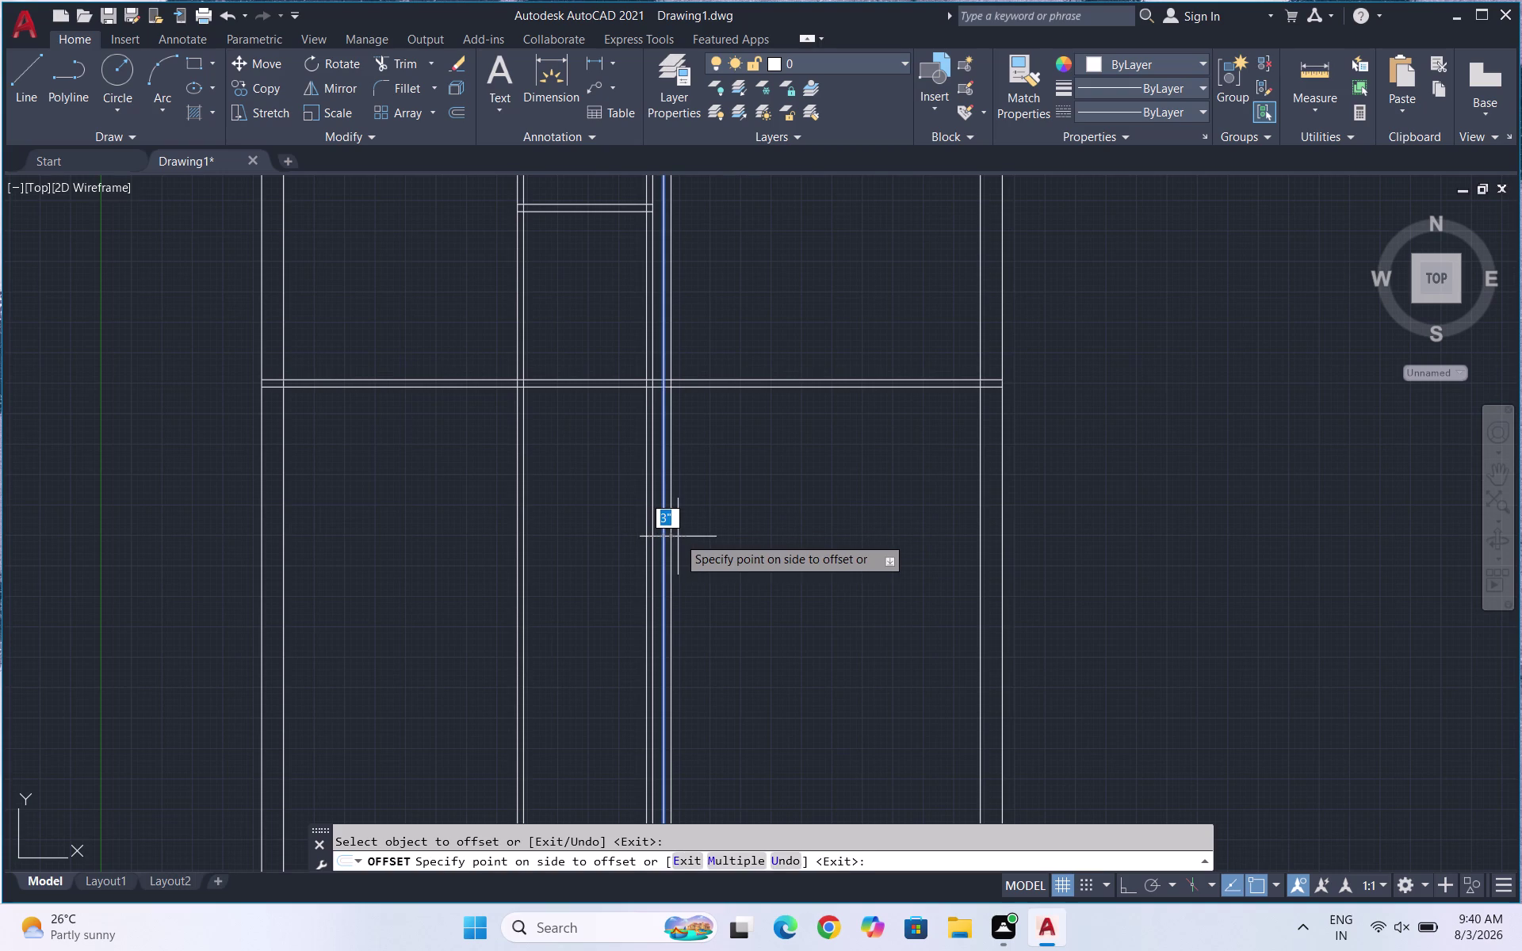
click(678, 537)
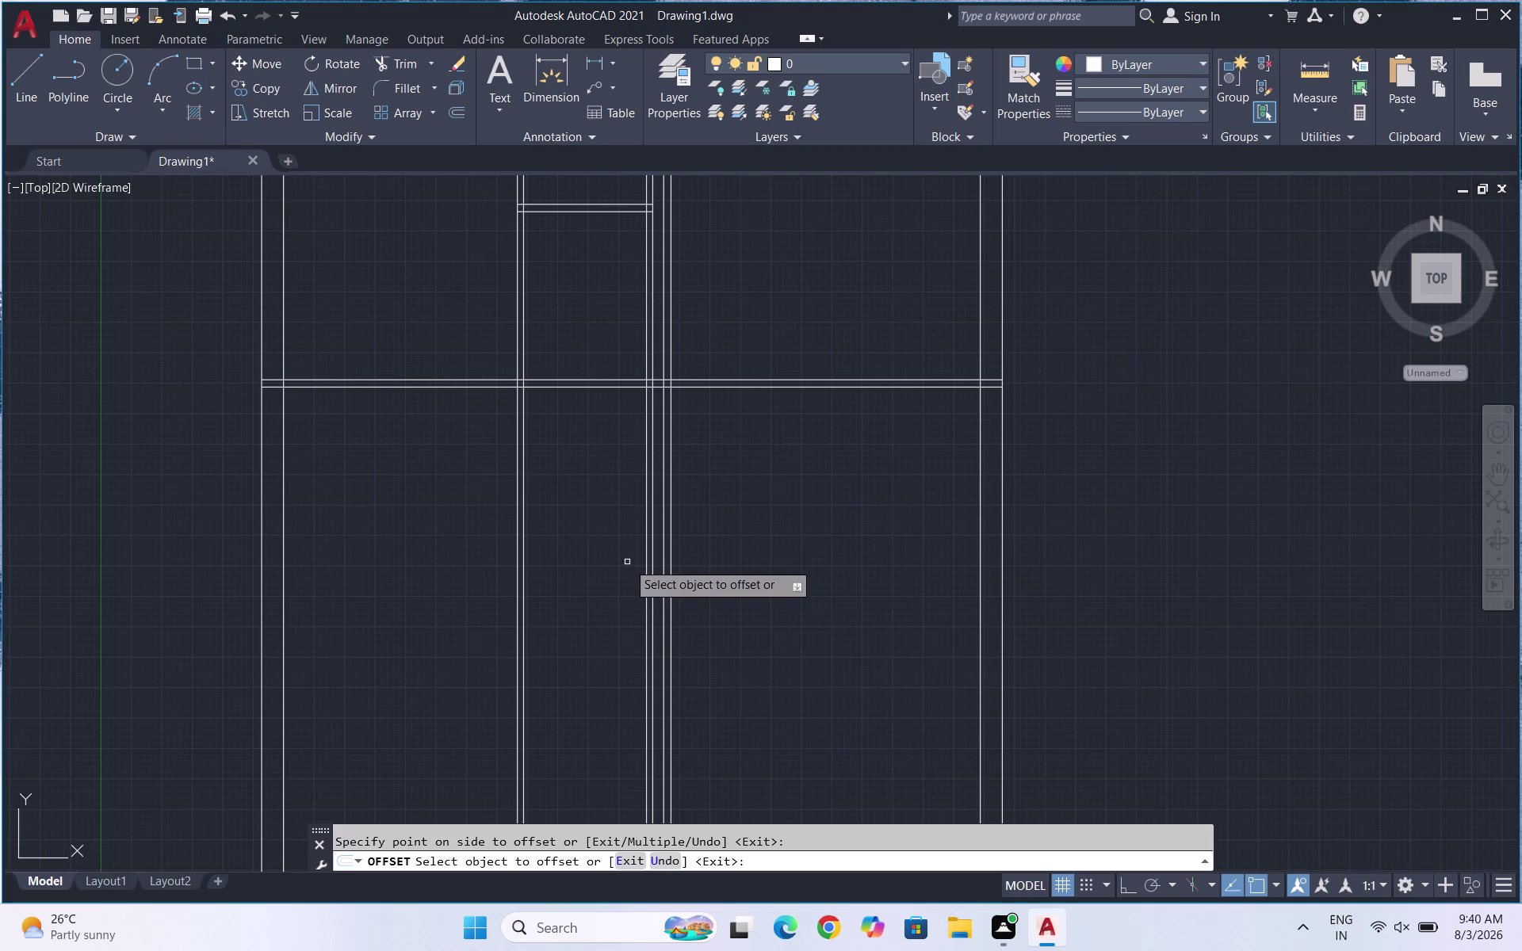
key(Escape)
key(Escape)
Offset the horizontal wall line 13'6" downward.
key(o)
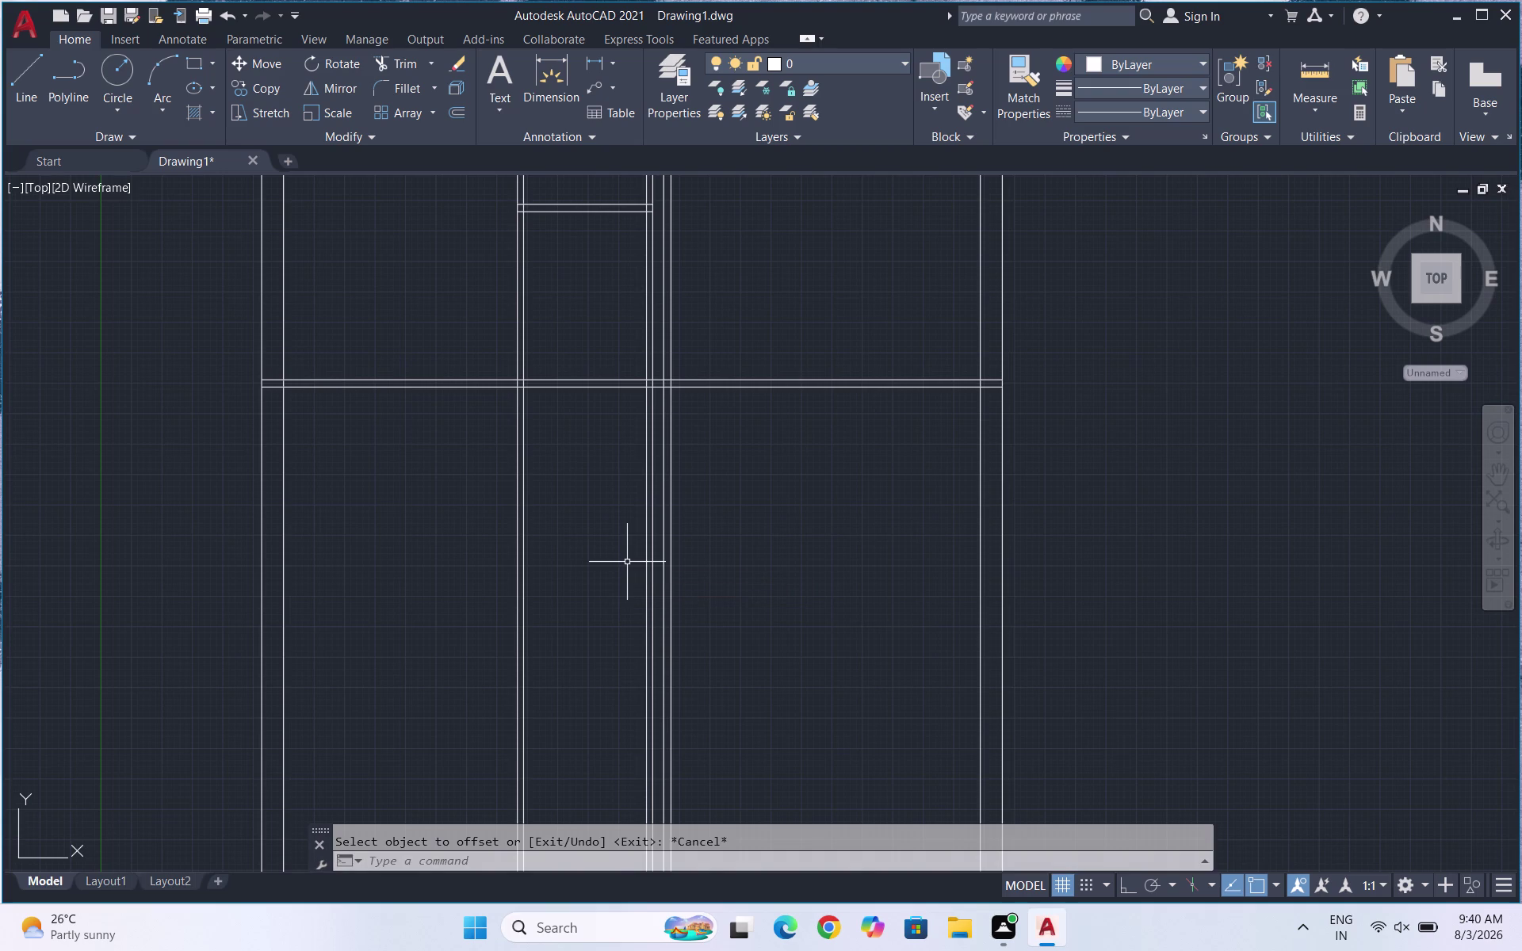
key(Return)
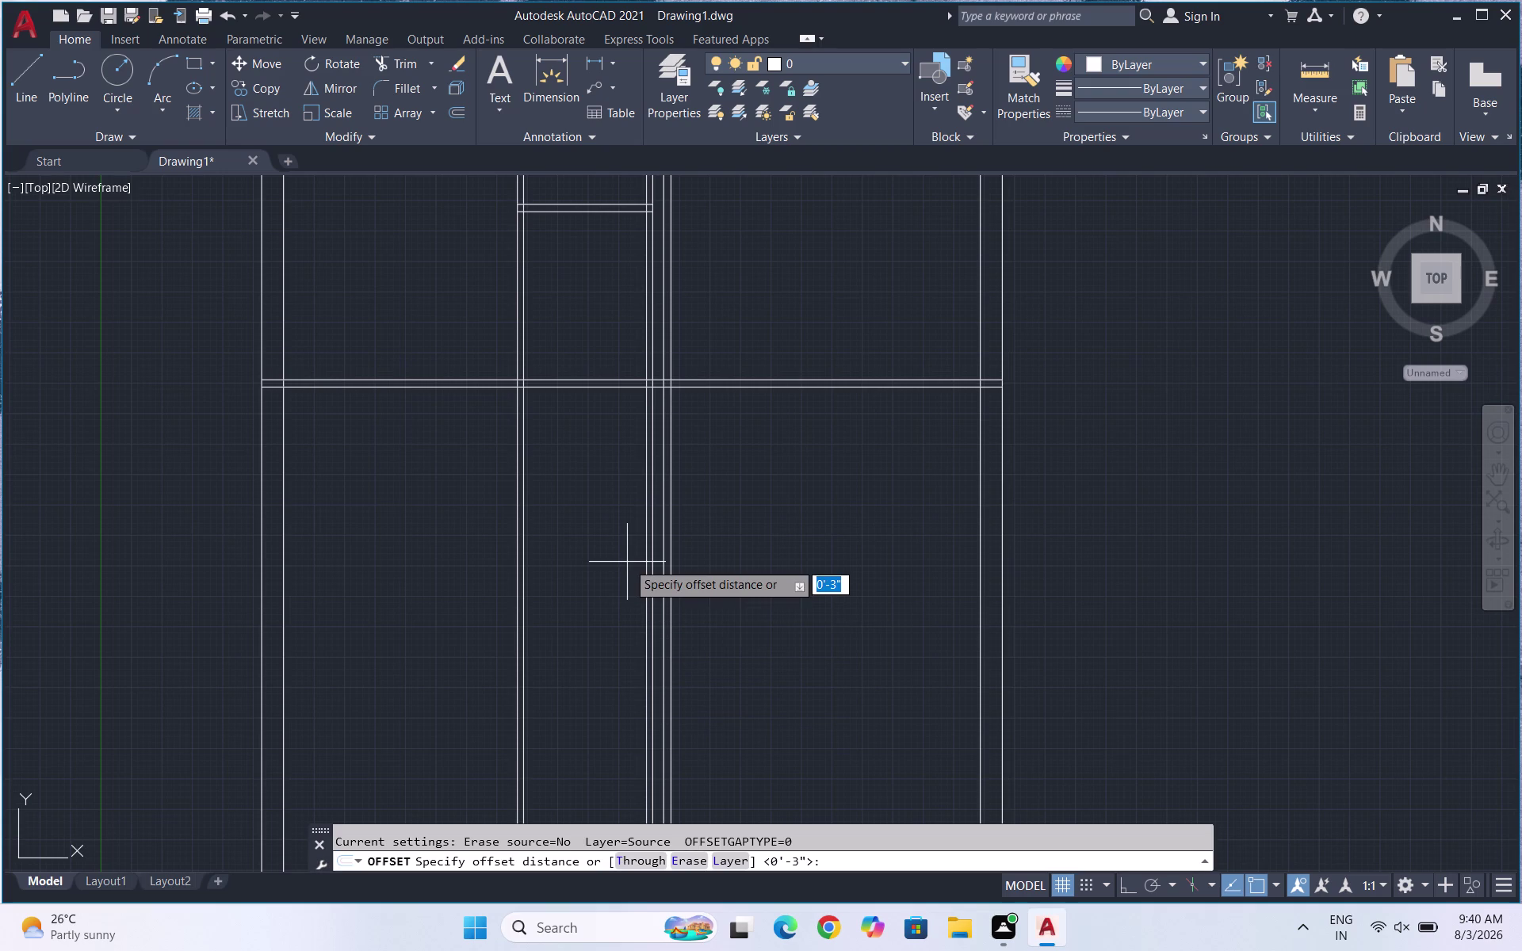
text(13')
key(Return)
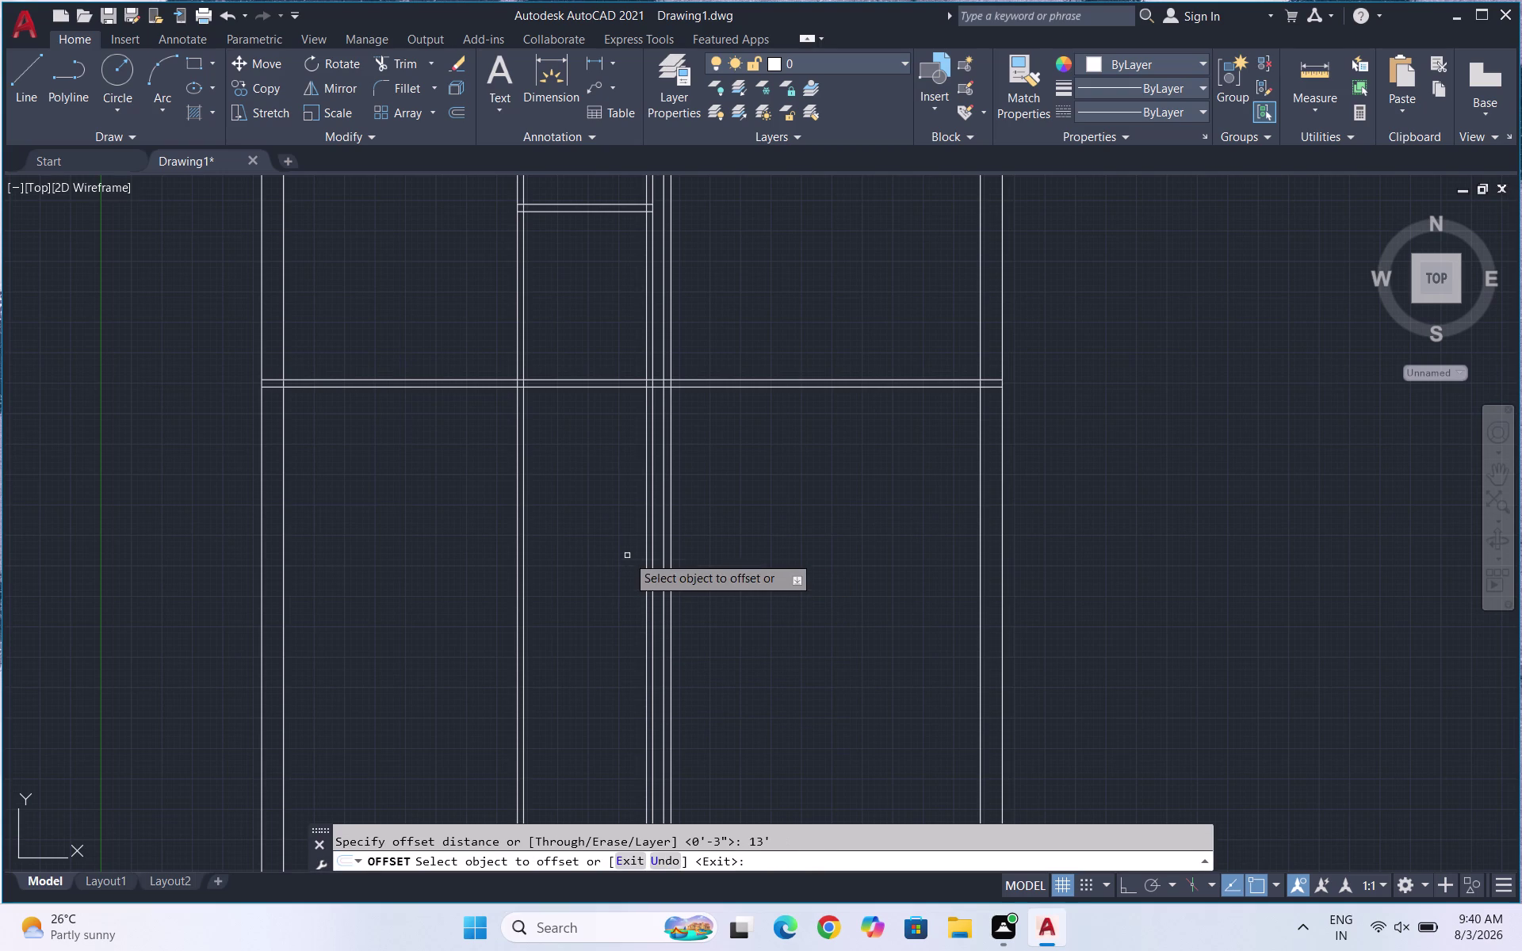
click(476, 385)
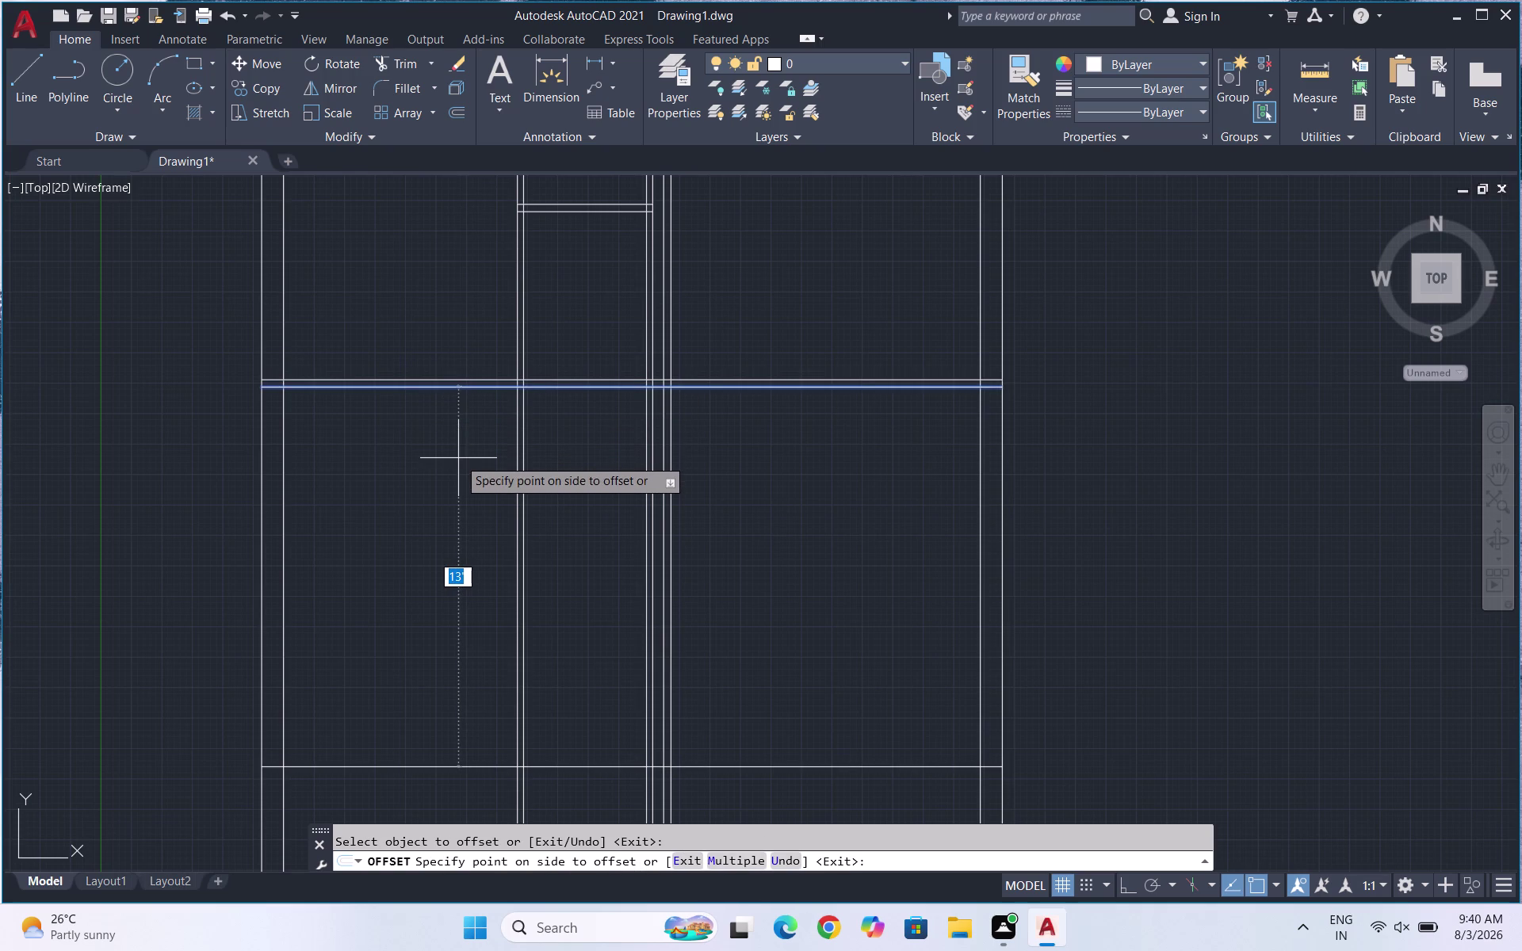
text(1)
text(3'6")
key(Return)
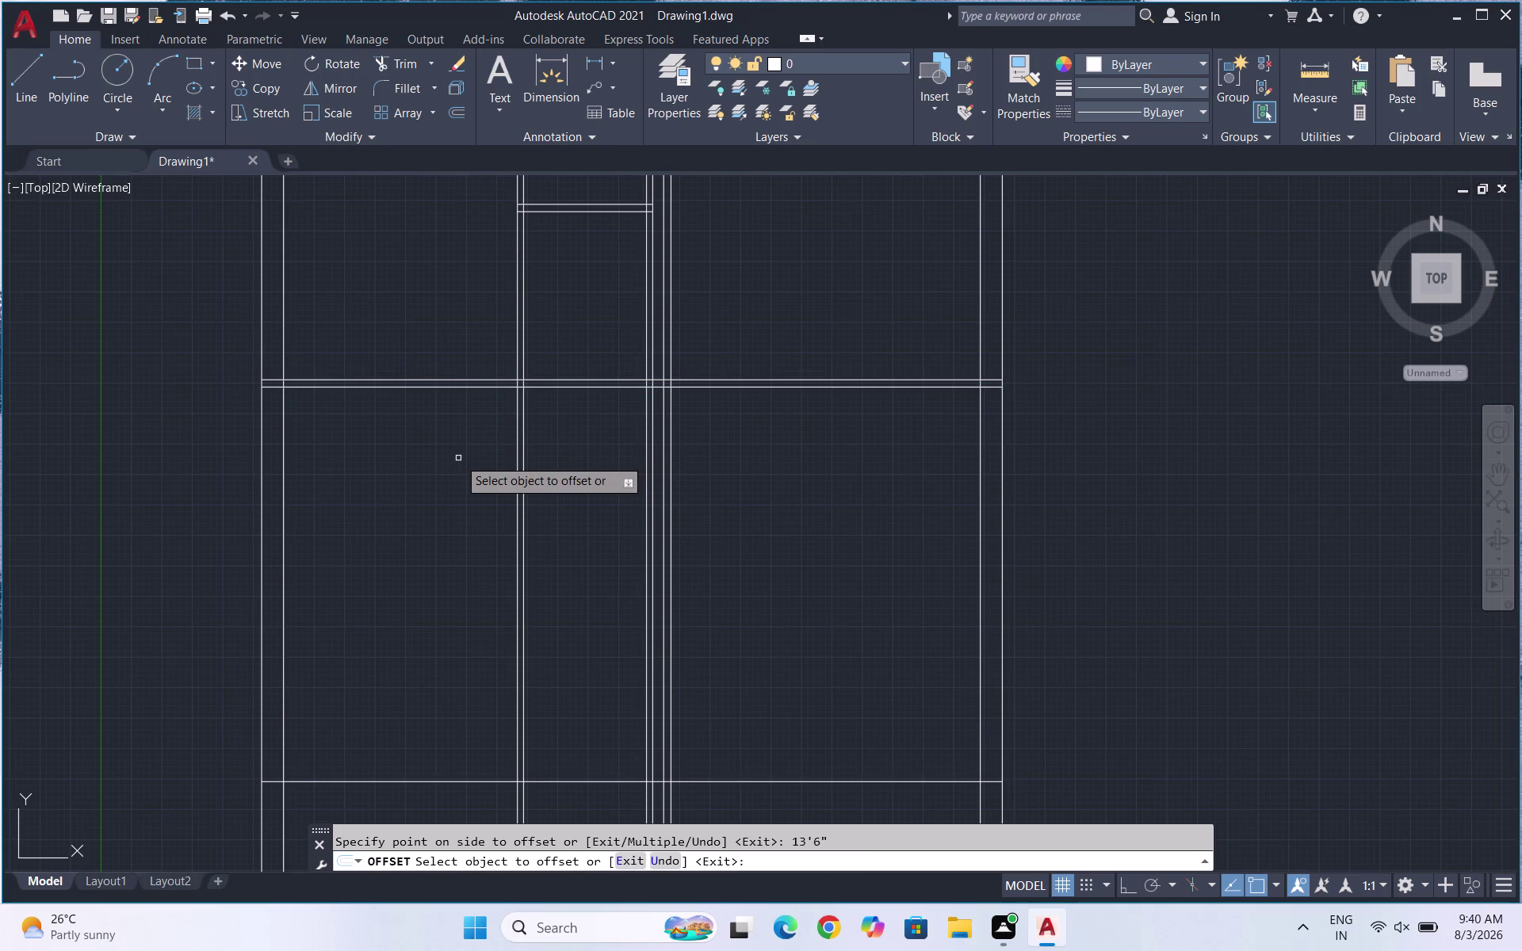
scroll(down, 3)
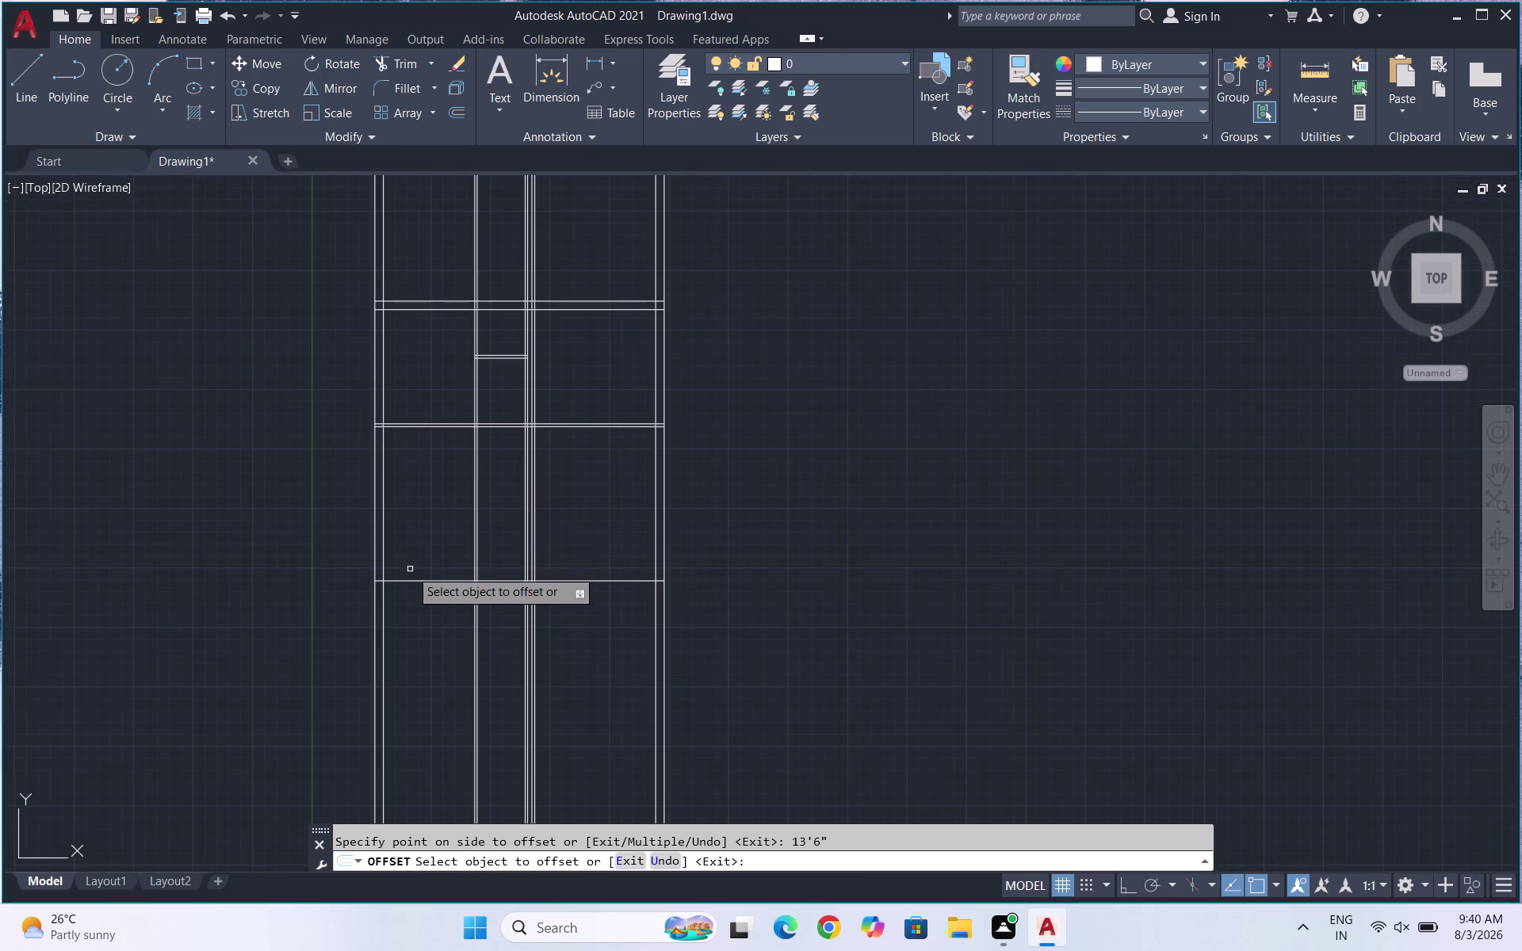
scroll(up, 3)
key(Escape)
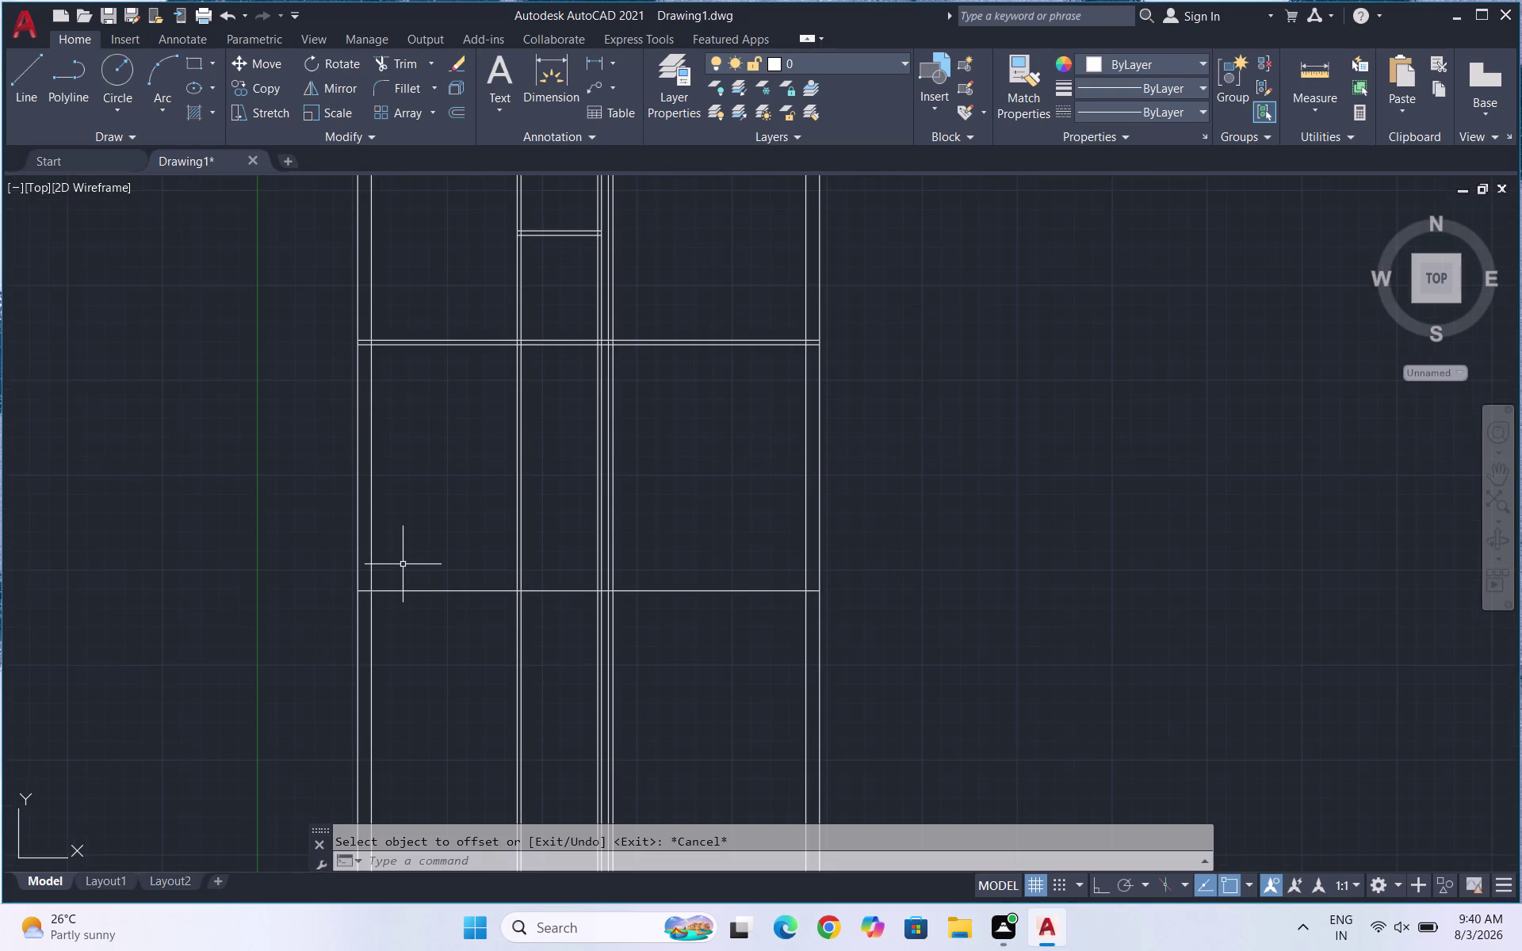
Offset the new horizontal wall line 3 inches downward.
key(o)
key(Return)
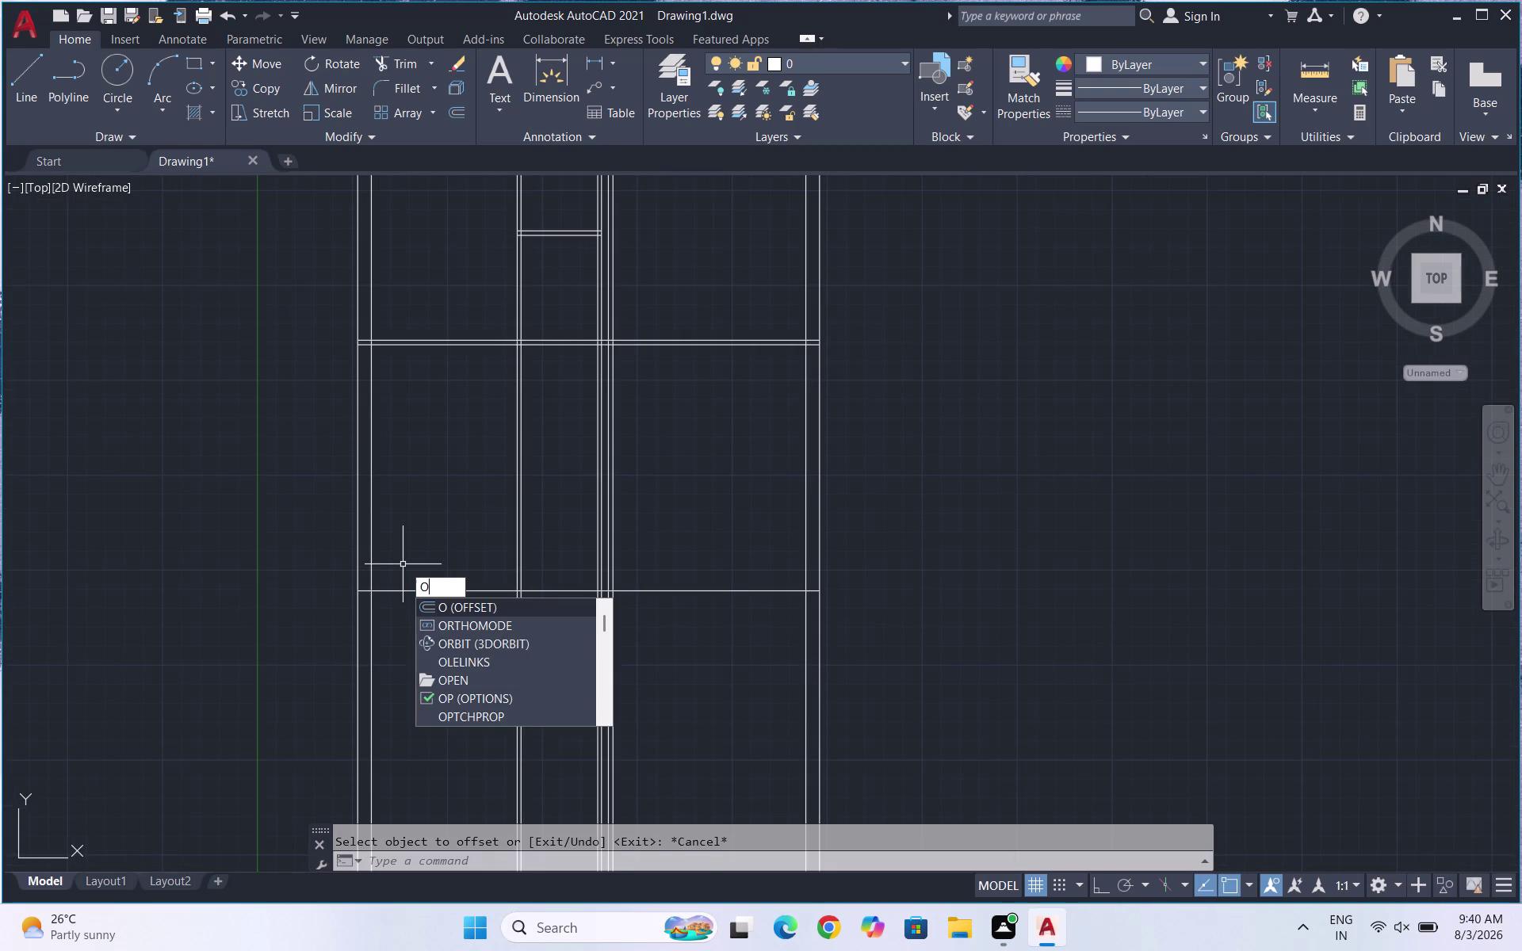
text(3")
key(Return)
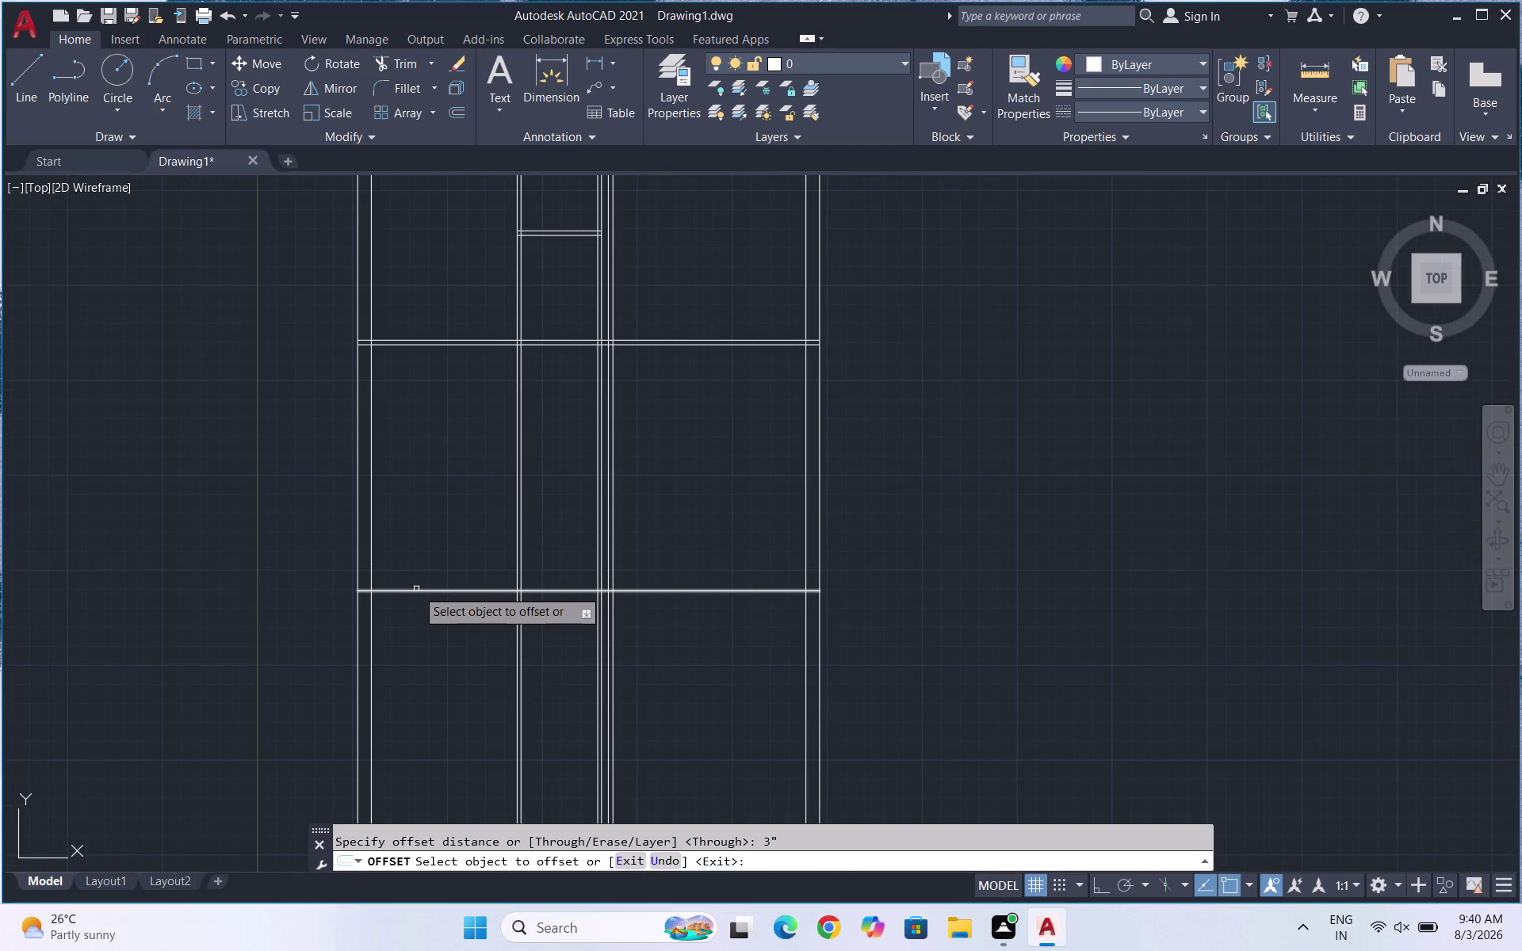
click(413, 591)
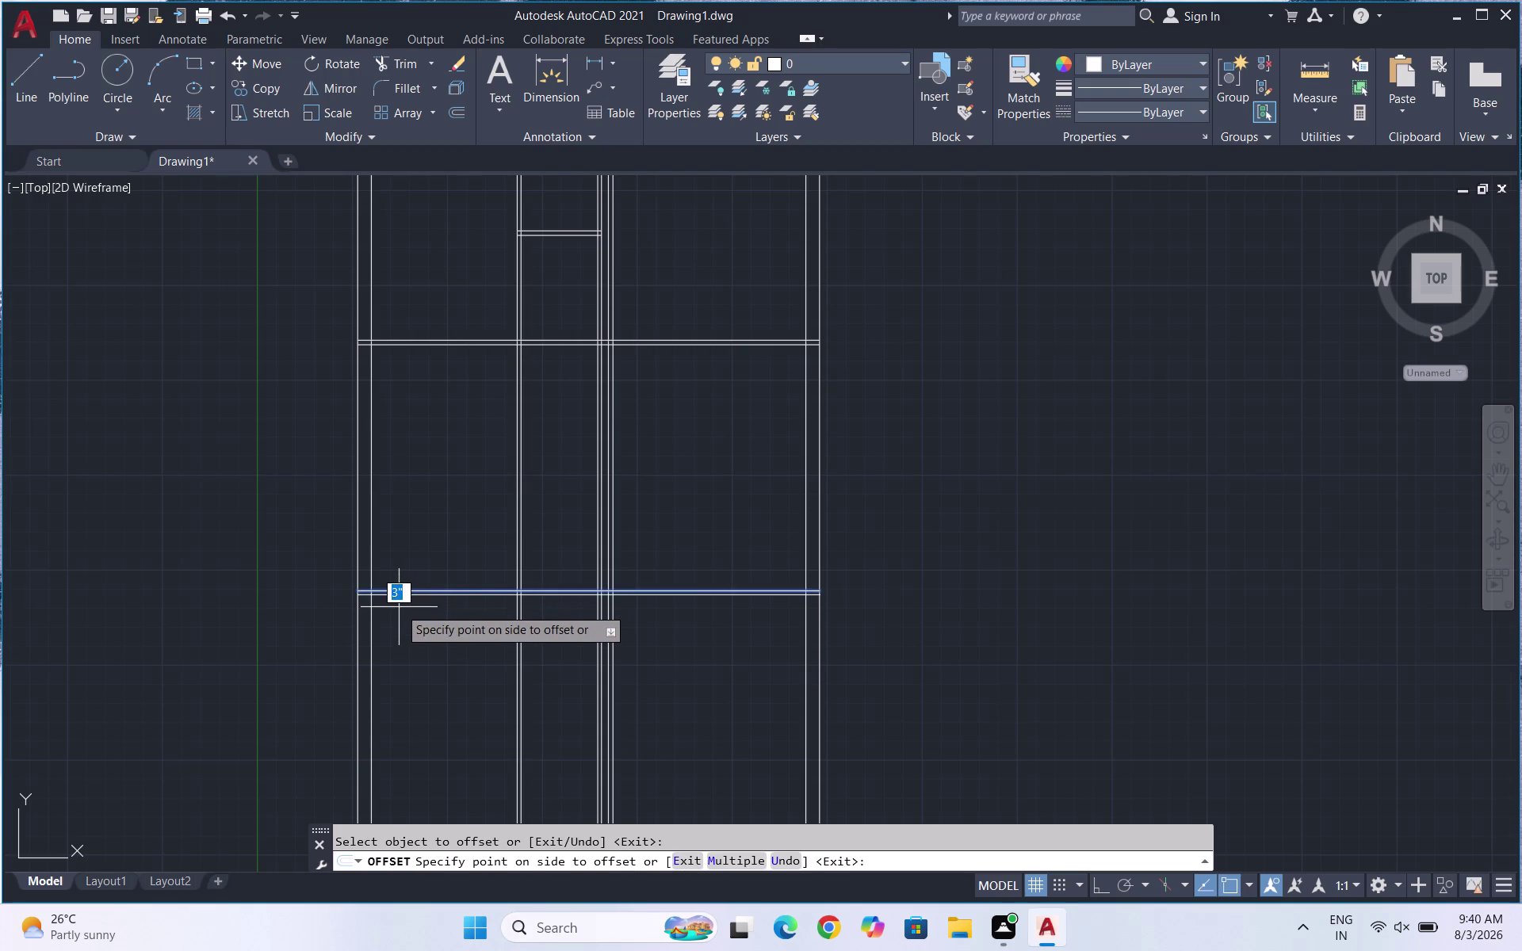
click(399, 608)
key(Escape)
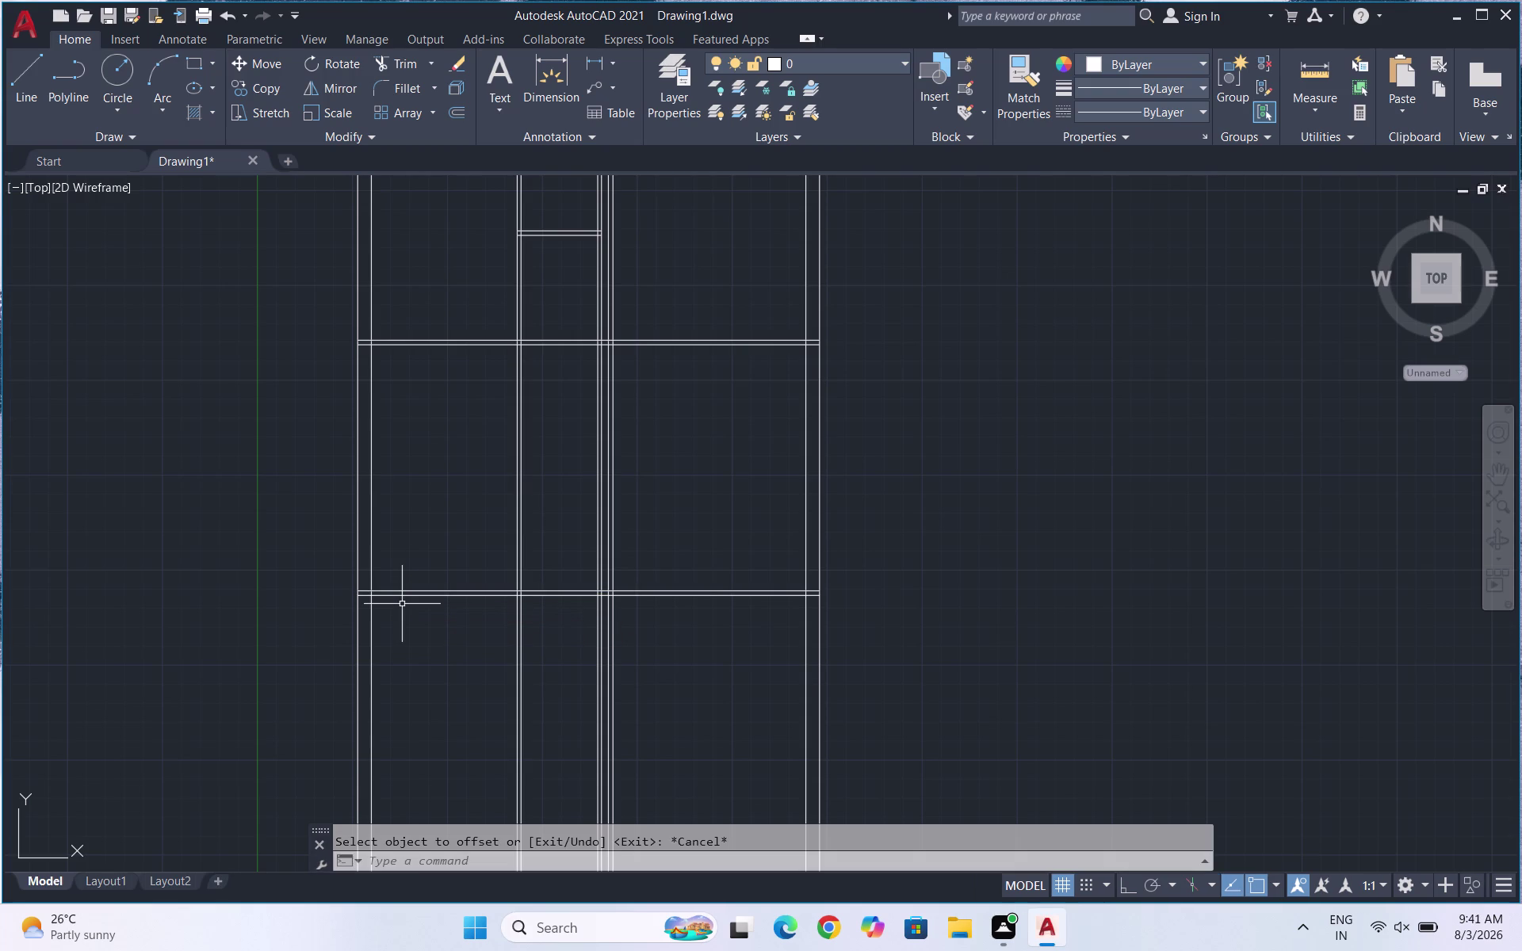
key(o)
key(Return)
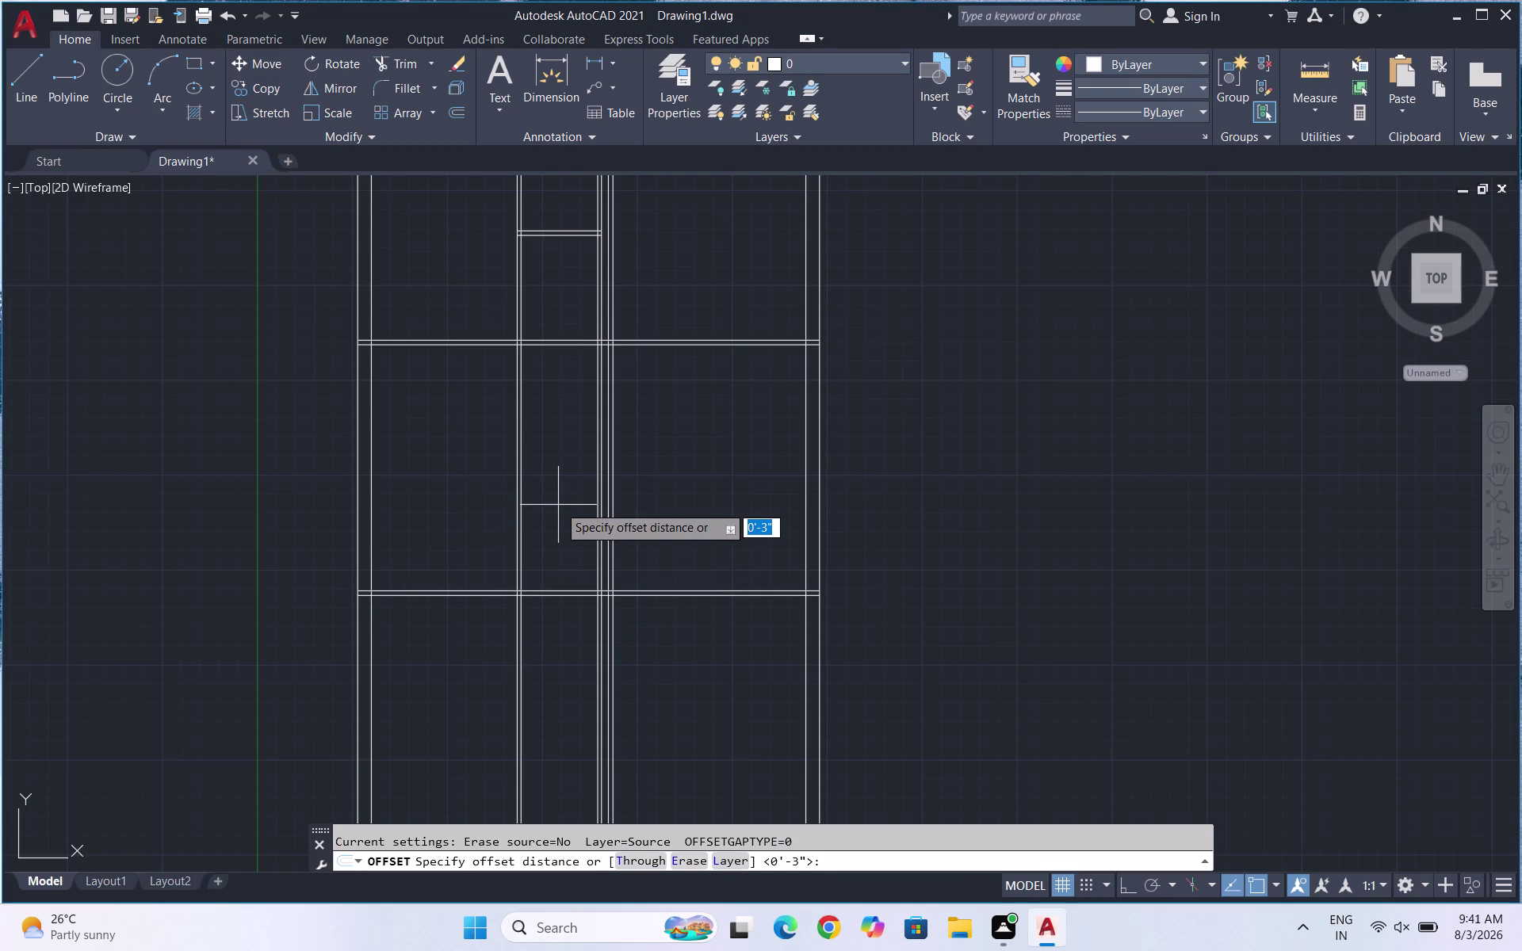
key(Escape)
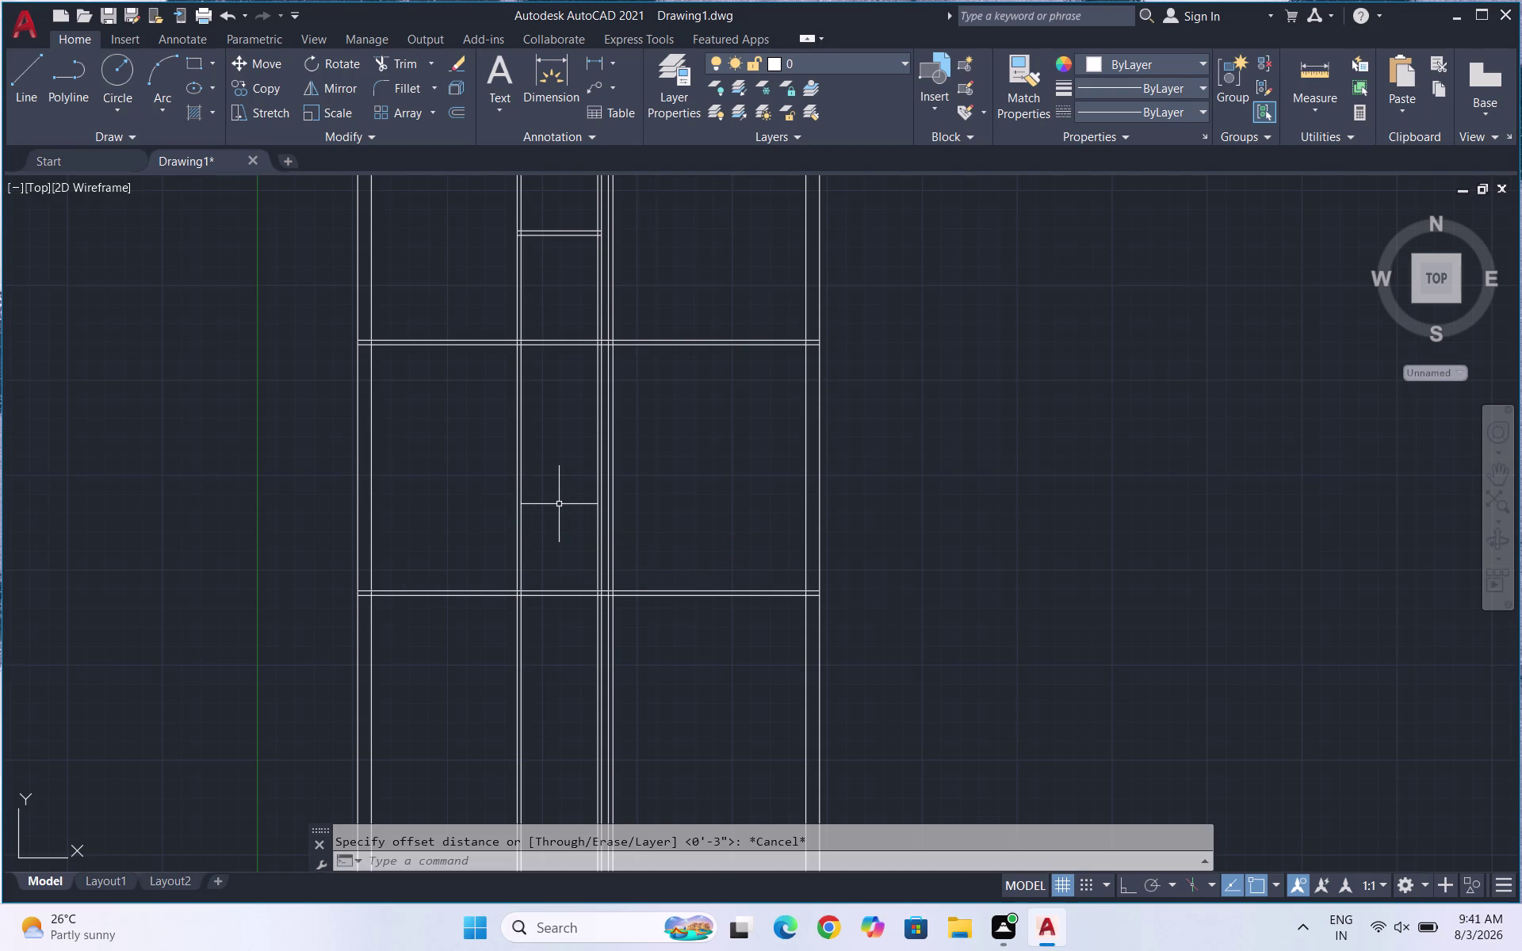
Fence-trim the interior wall lines with TR, then end the trim.
text(TR)
key(Return)
key(Return)
scroll(up, 3)
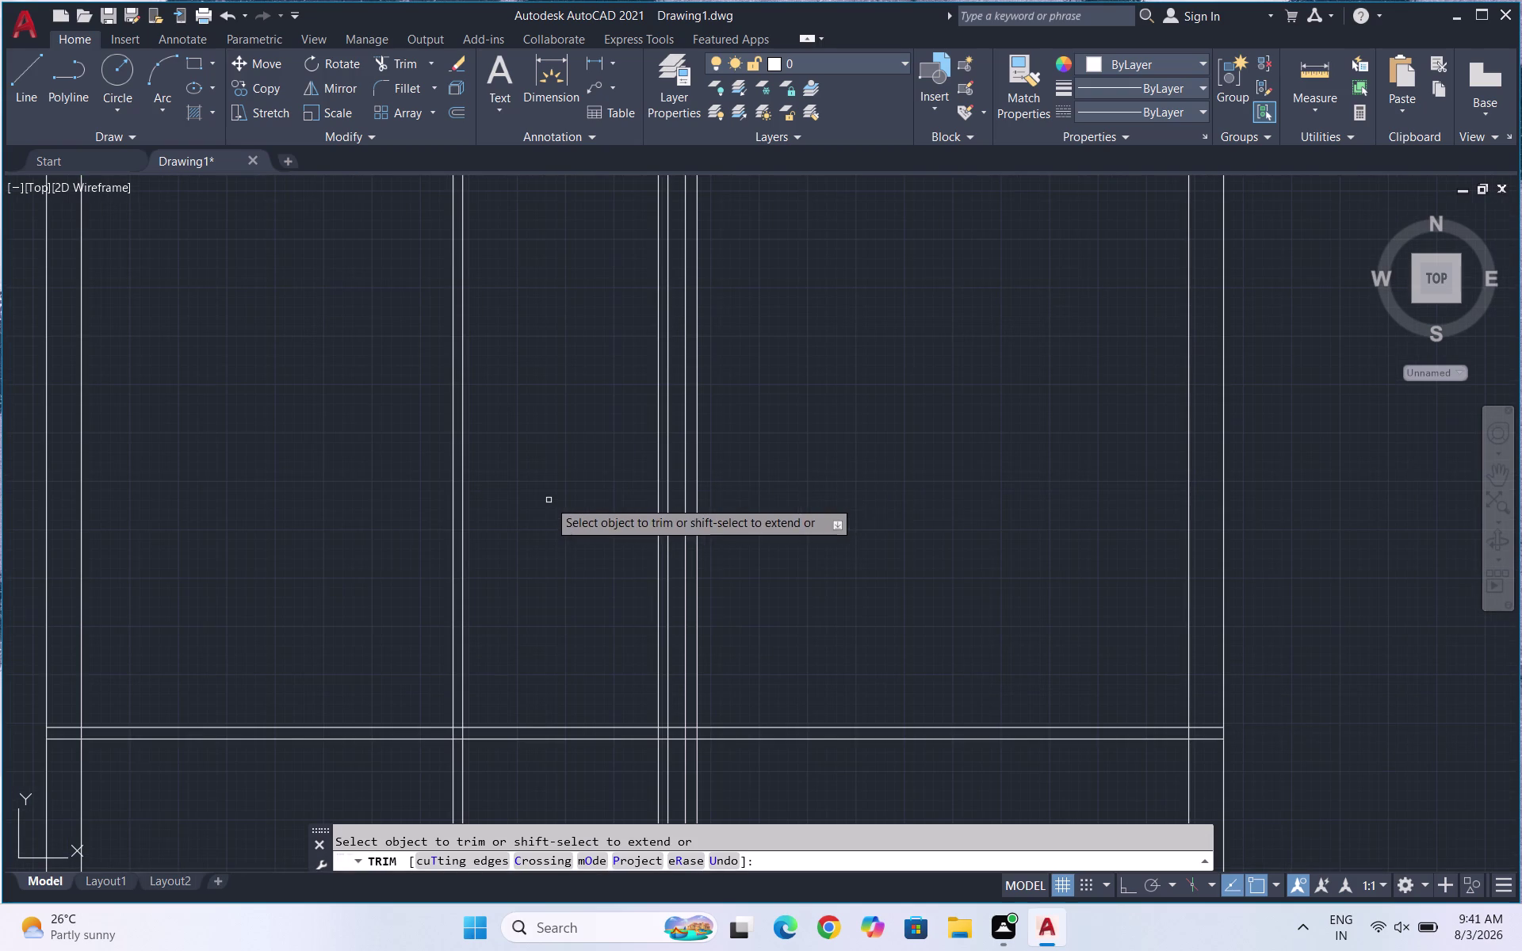
drag(680, 487, 387, 520)
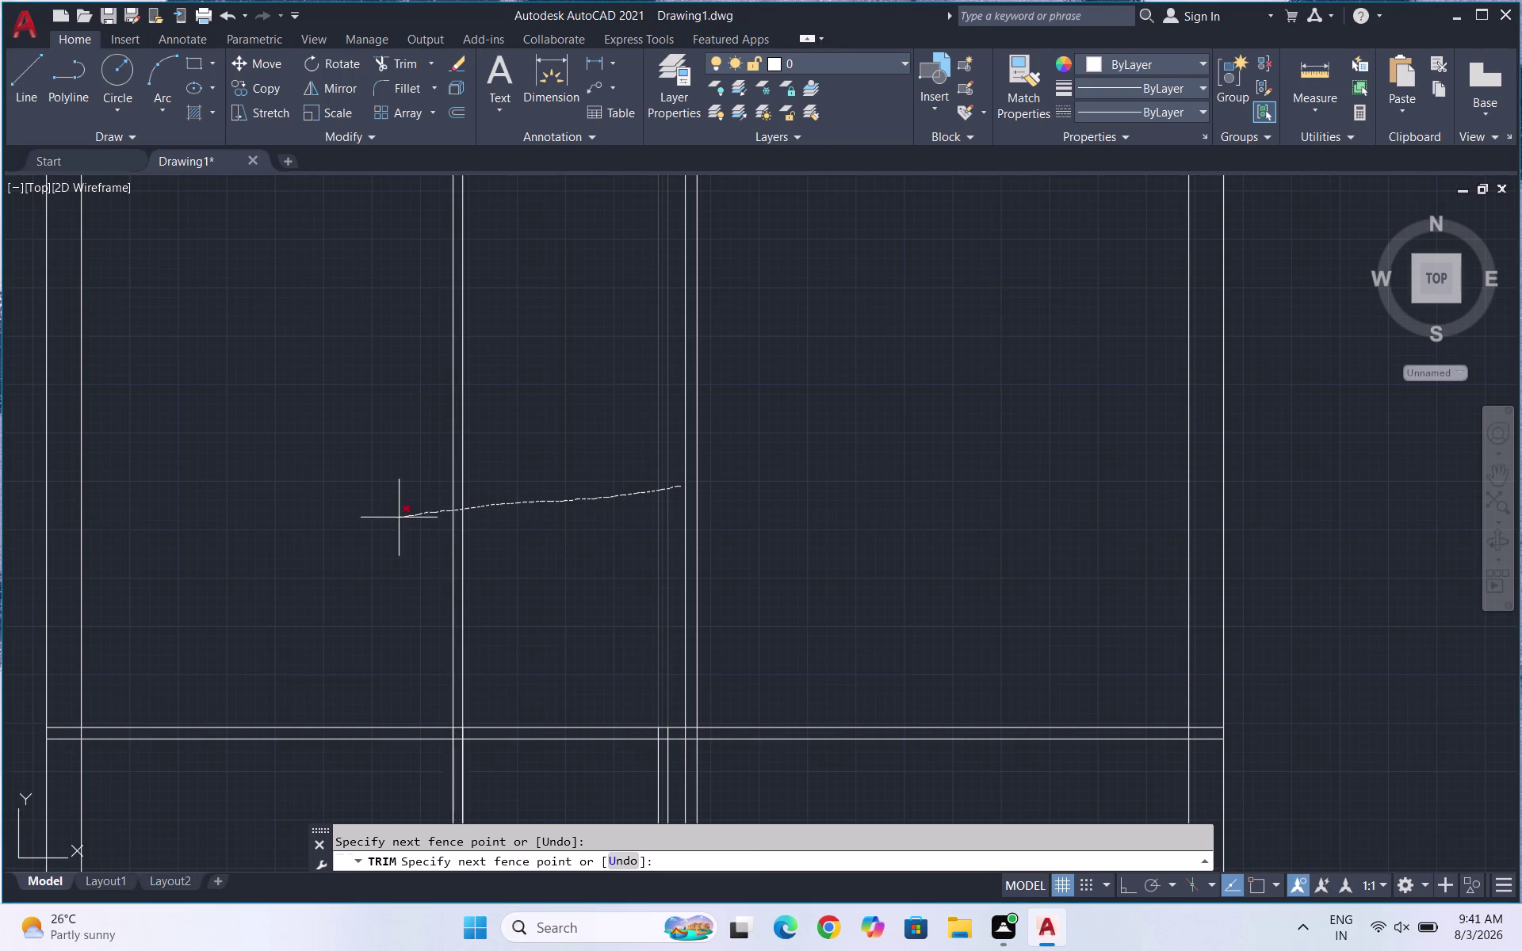
drag(388, 520, 359, 523)
scroll(down, 3)
key(Escape)
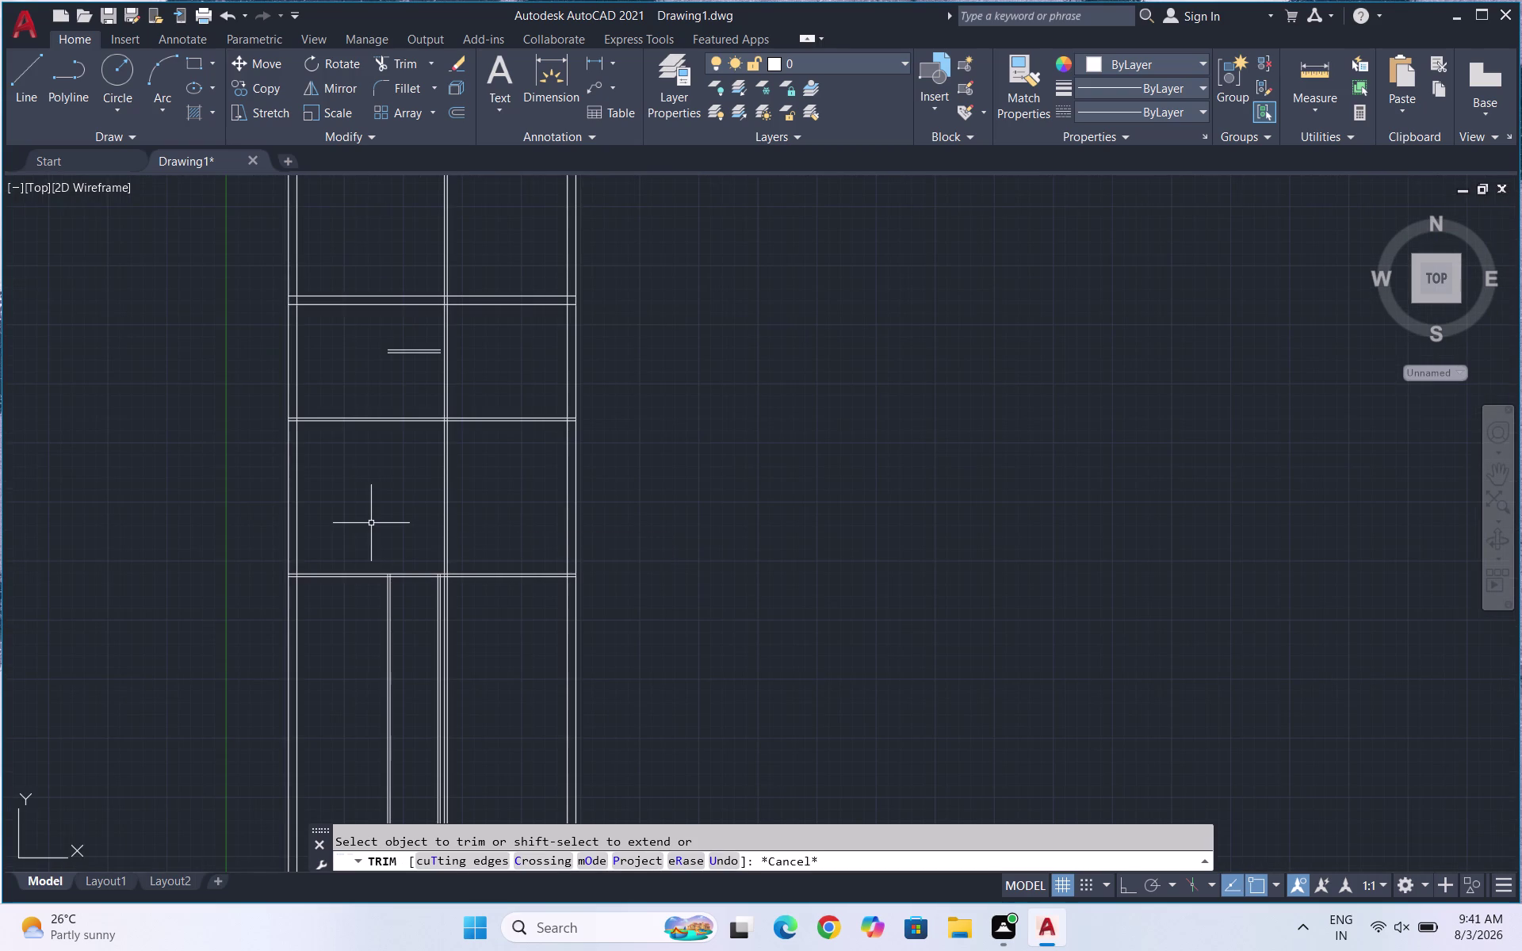